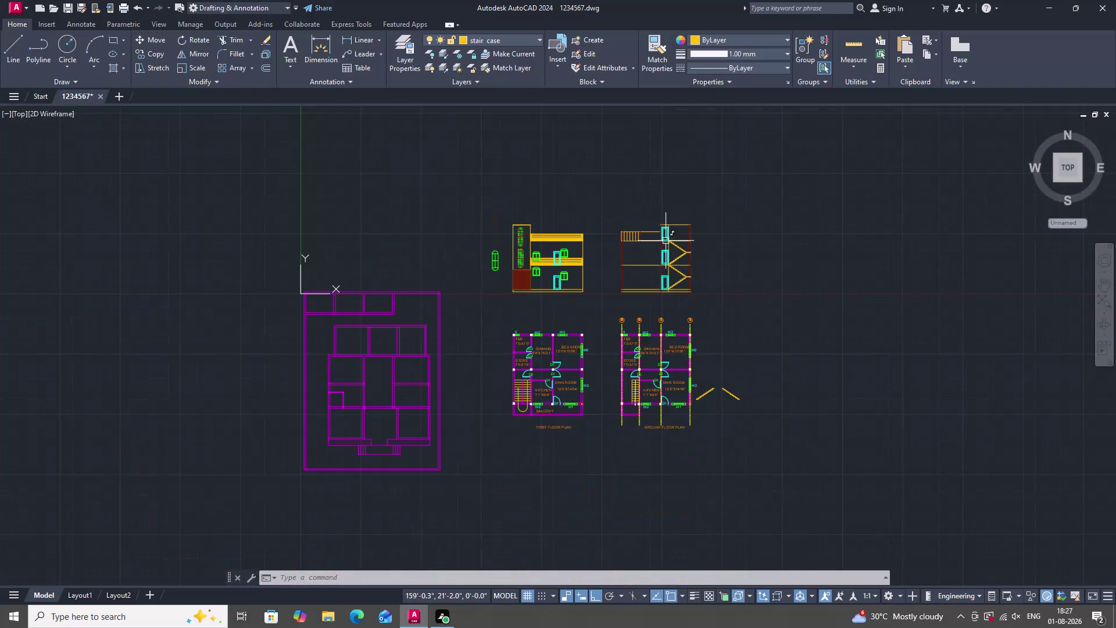
Draw a 9-inch by 9-inch square column outline to the right of the stair section.
scroll(up, 3)
scroll(down, 3)
scroll(up, 3)
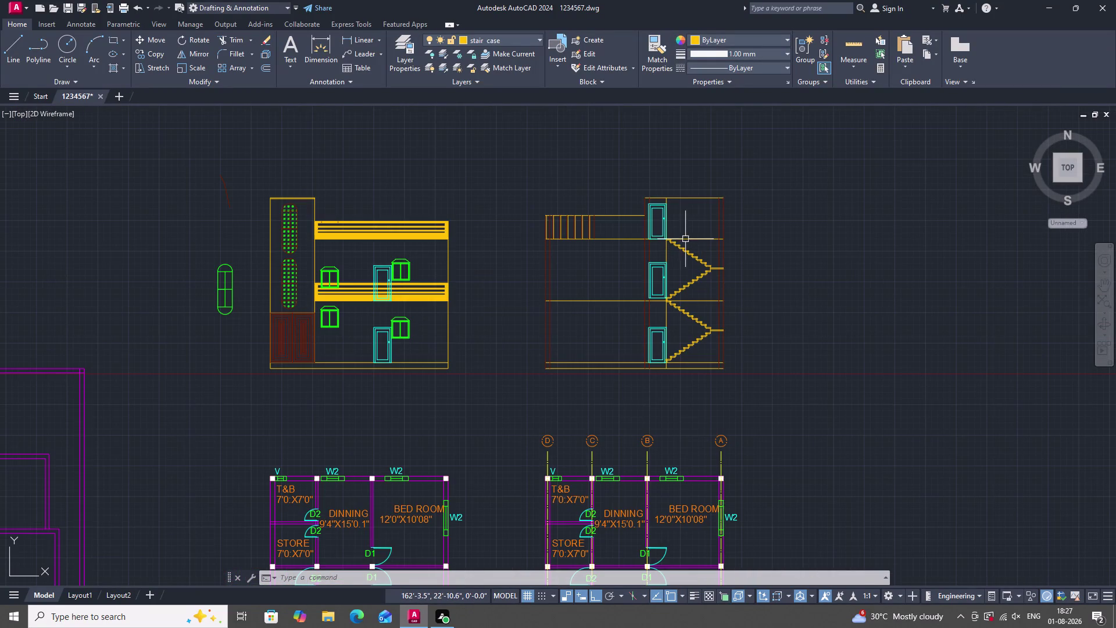
scroll(down, 3)
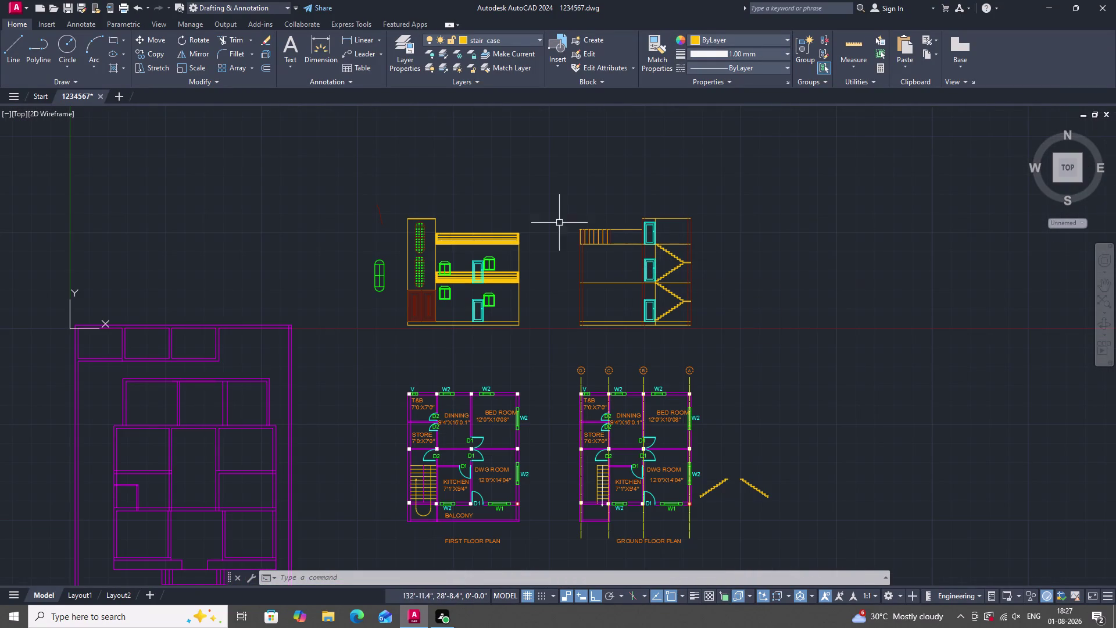
scroll(up, 3)
scroll(down, 3)
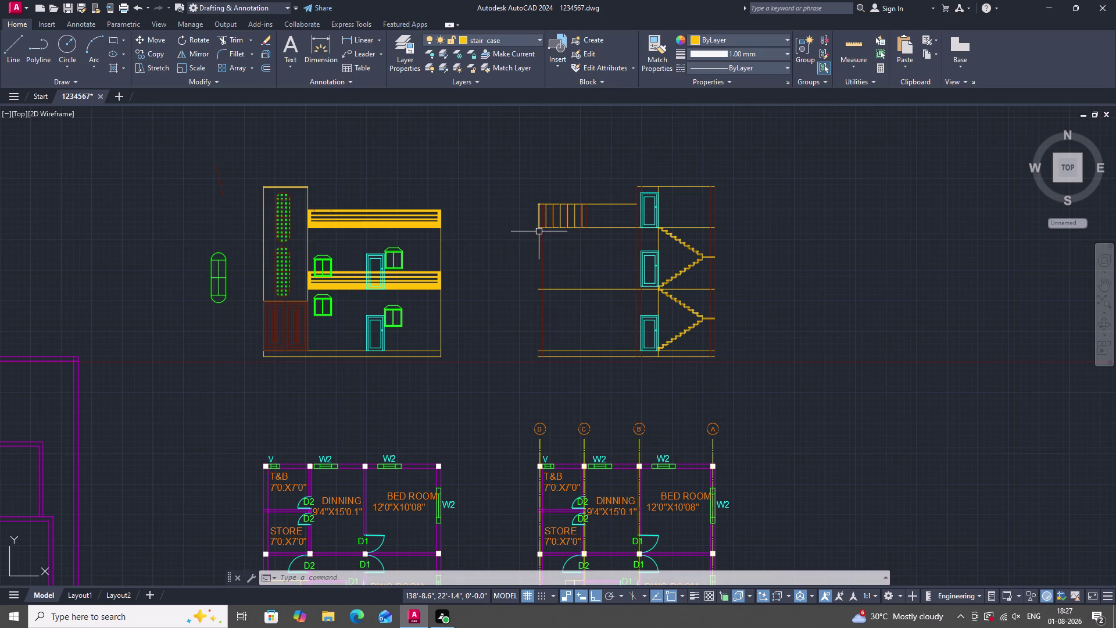
text(REC)
key(space)
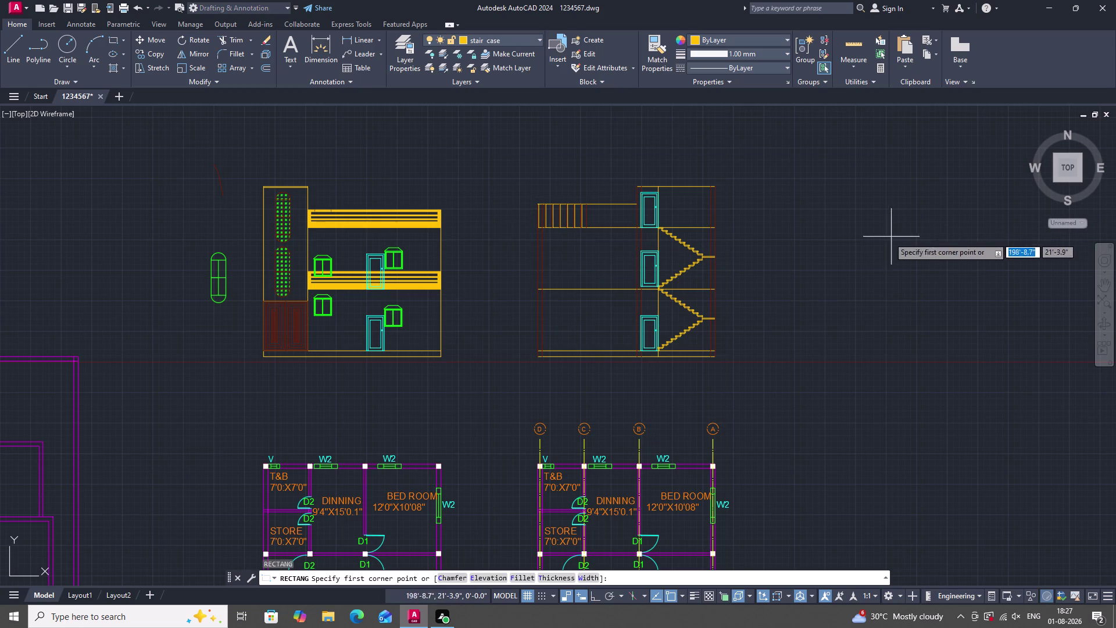
drag(862, 238, 878, 249)
text(D)
key(space)
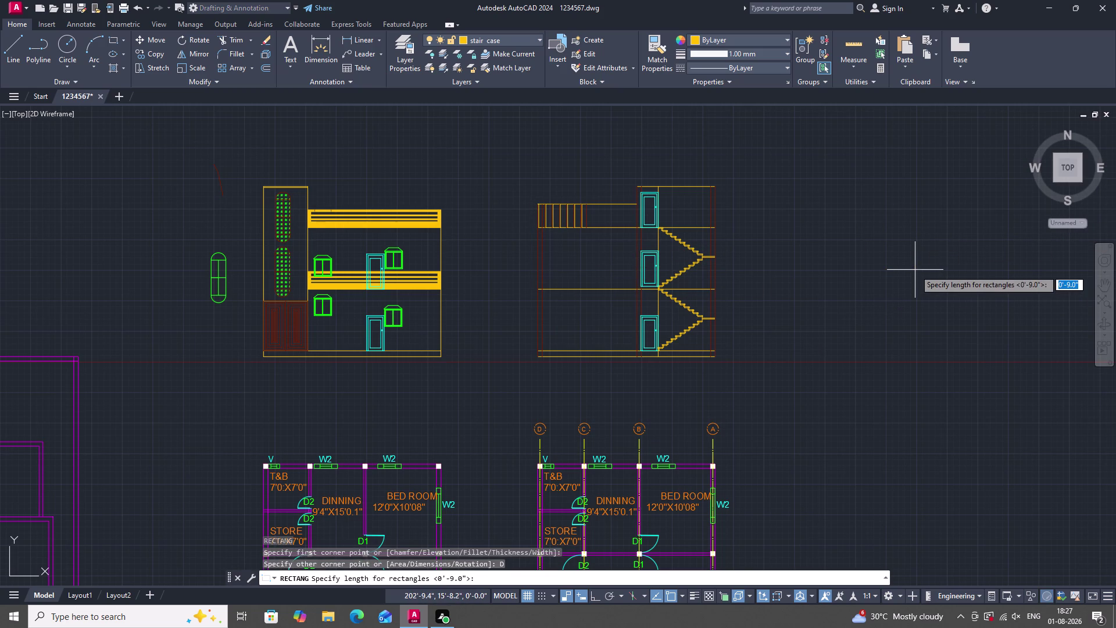
text(9")
key(Return)
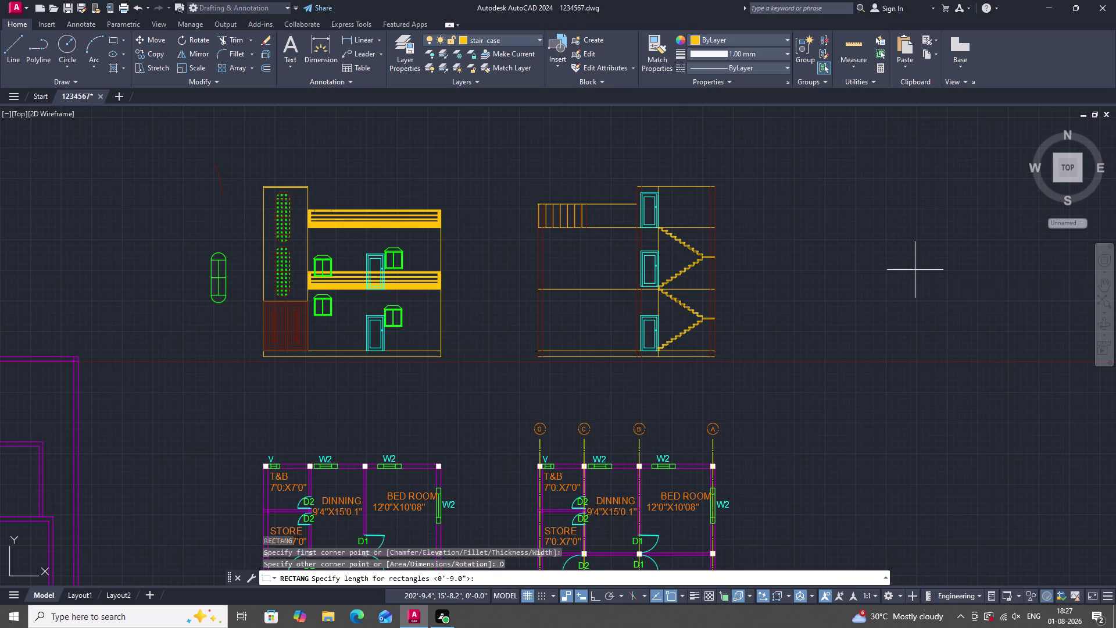
text(9")
key(Return)
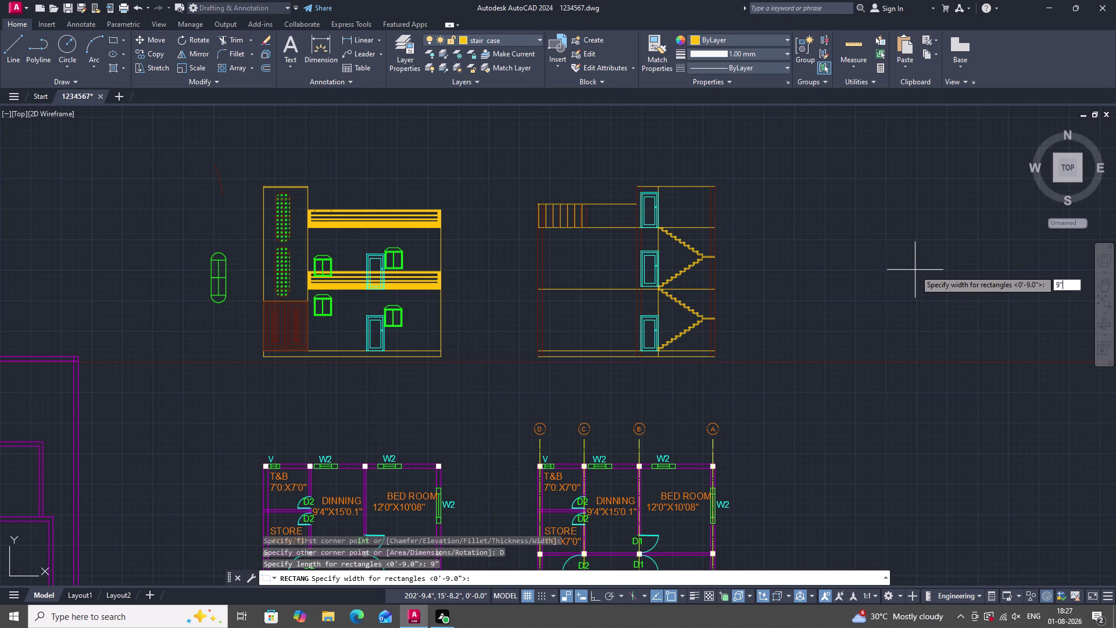
click(915, 283)
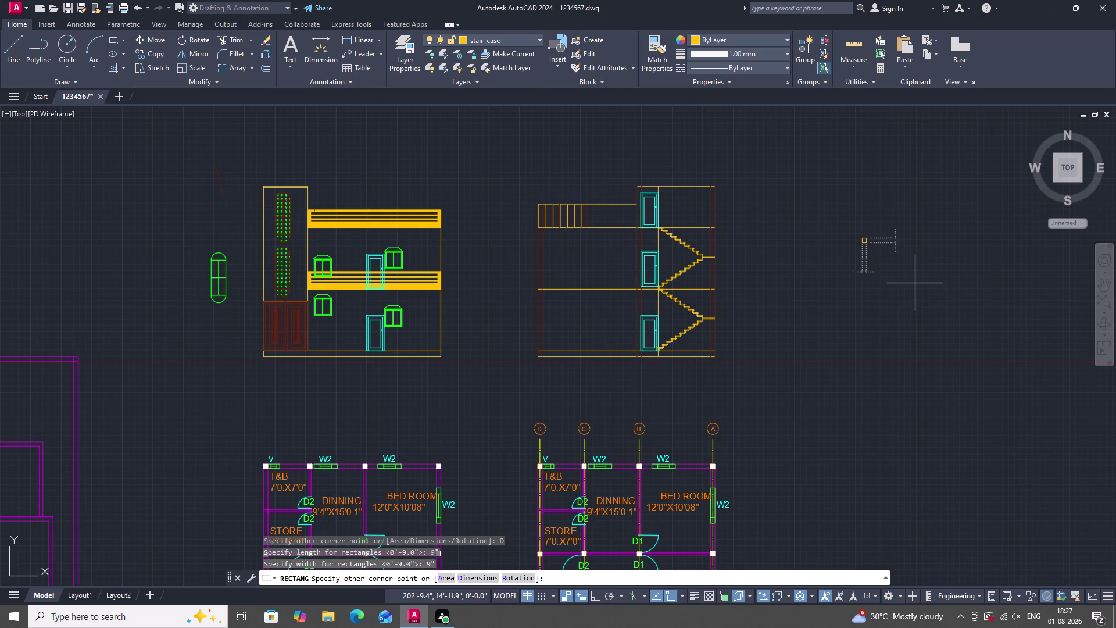
key(Escape)
Window-select the new 9-inch column square.
scroll(up, 3)
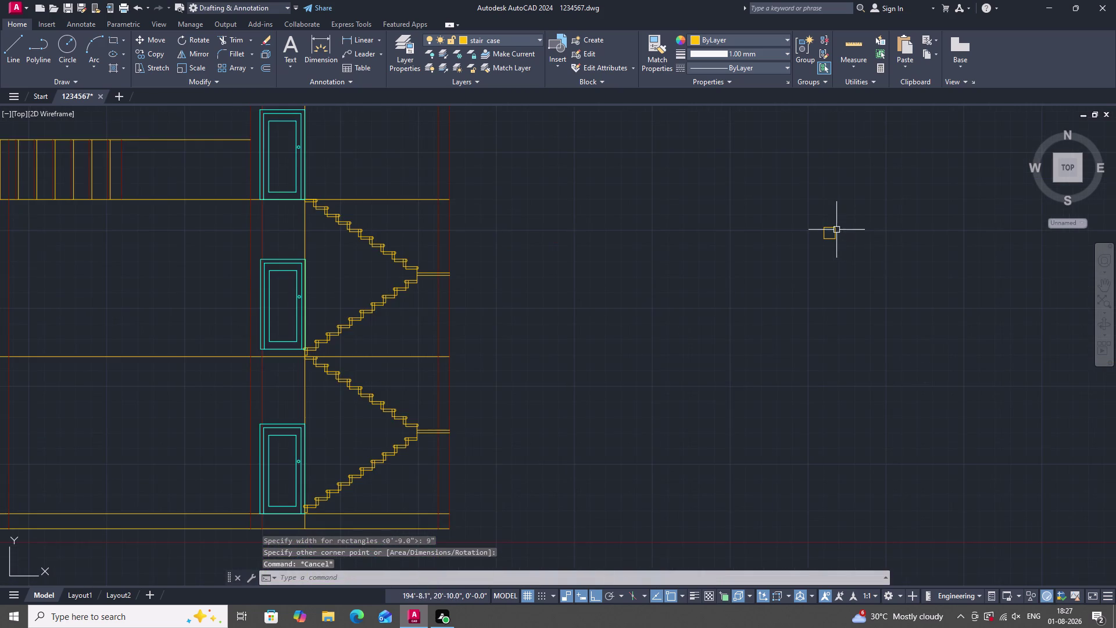
scroll(down, 3)
drag(854, 269, 840, 259)
Copy the column square, with Ortho off, to the left ends of the upper and next floor lines.
click(791, 202)
scroll(up, 3)
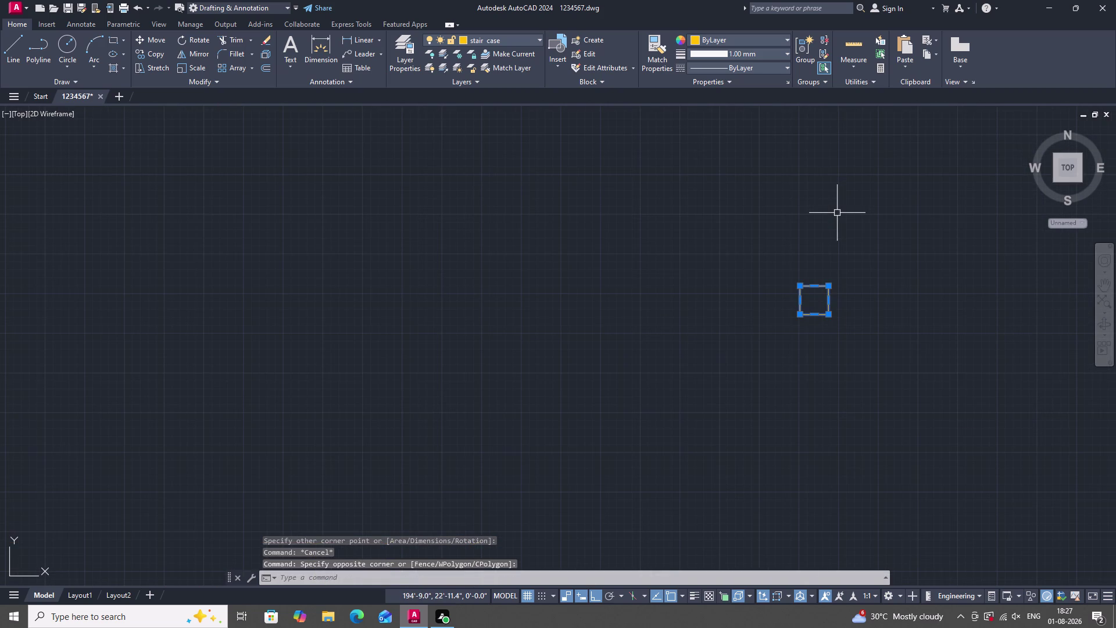
text(CO)
key(space)
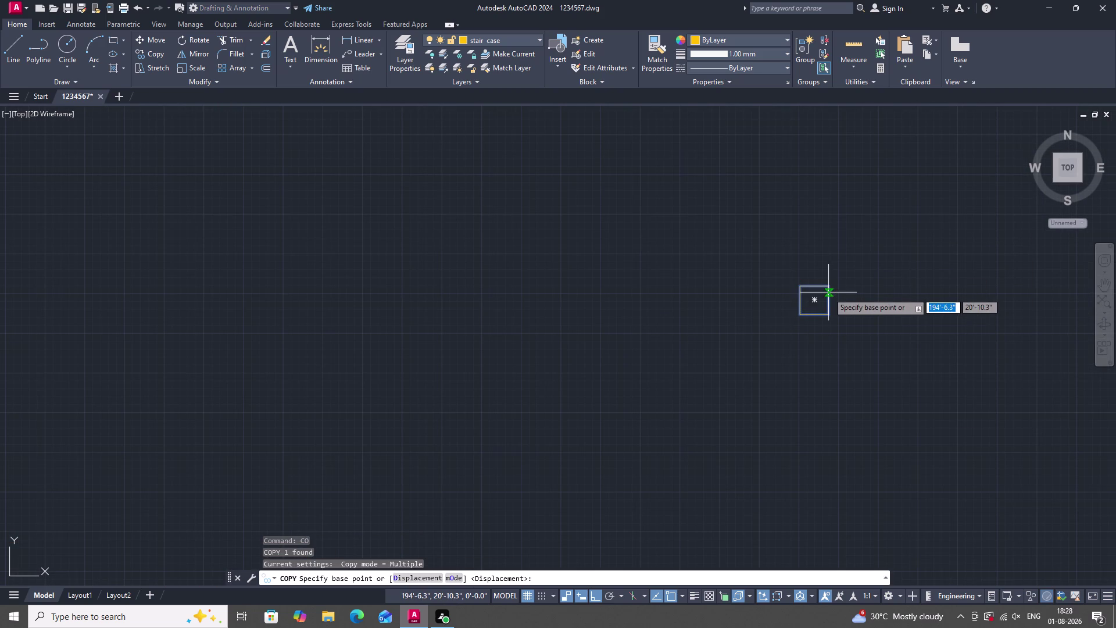
click(814, 301)
scroll(down, 3)
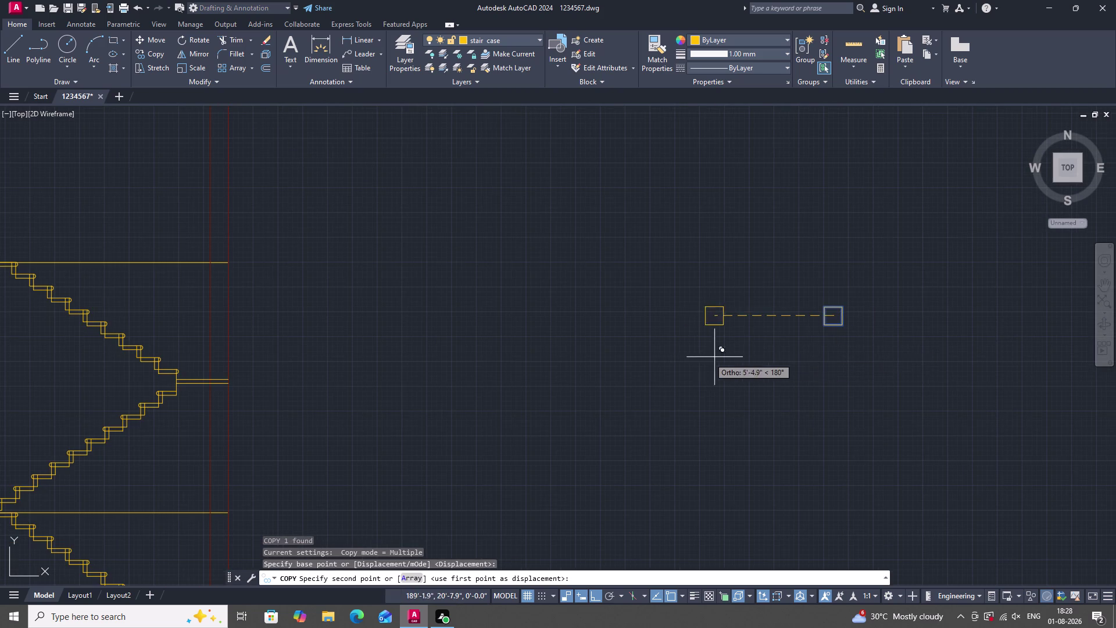
scroll(down, 3)
key(F8)
scroll(down, 3)
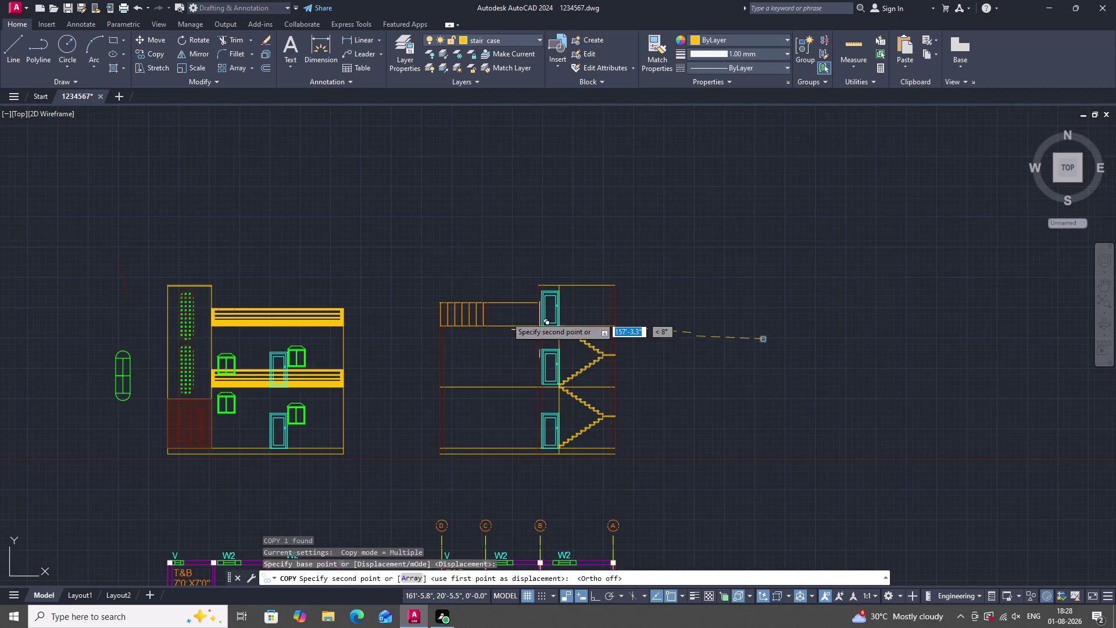
scroll(up, 3)
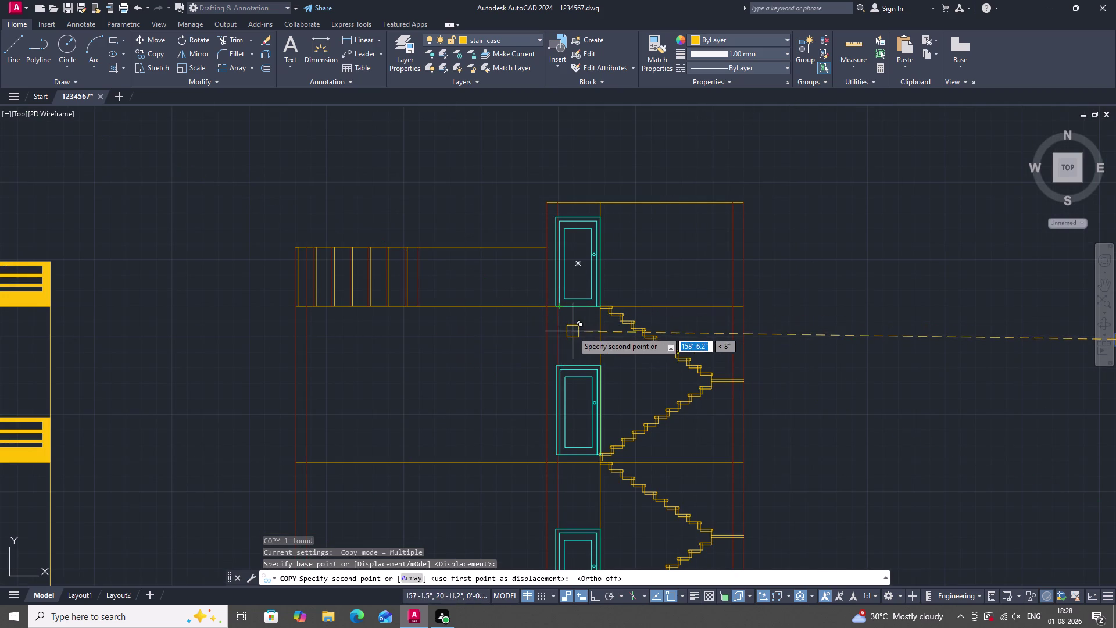
scroll(down, 3)
scroll(up, 3)
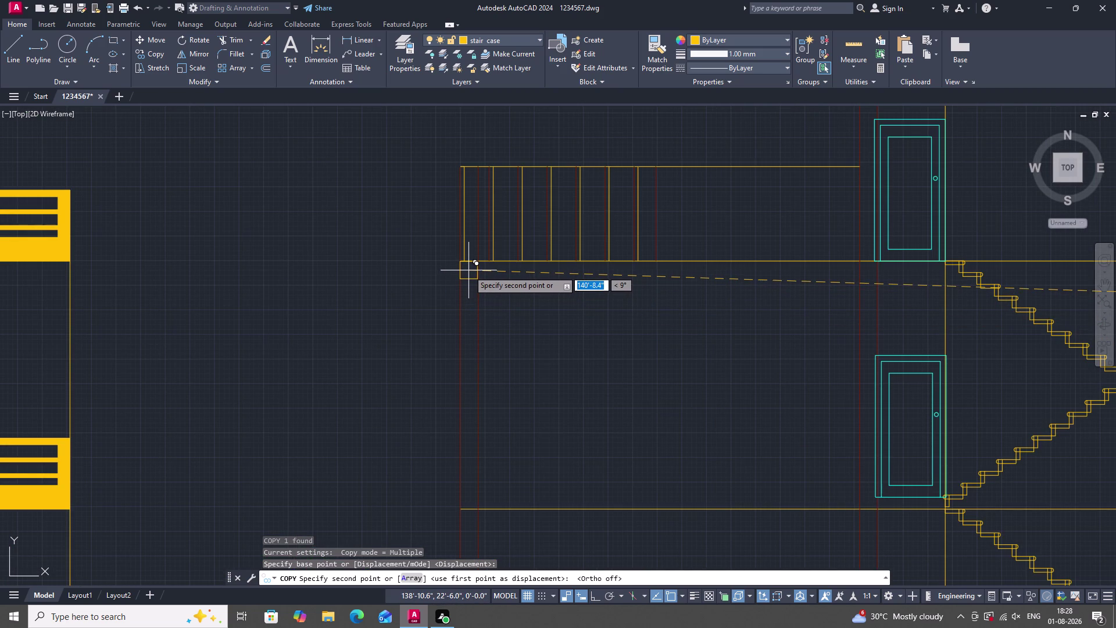
click(469, 271)
scroll(down, 3)
scroll(up, 3)
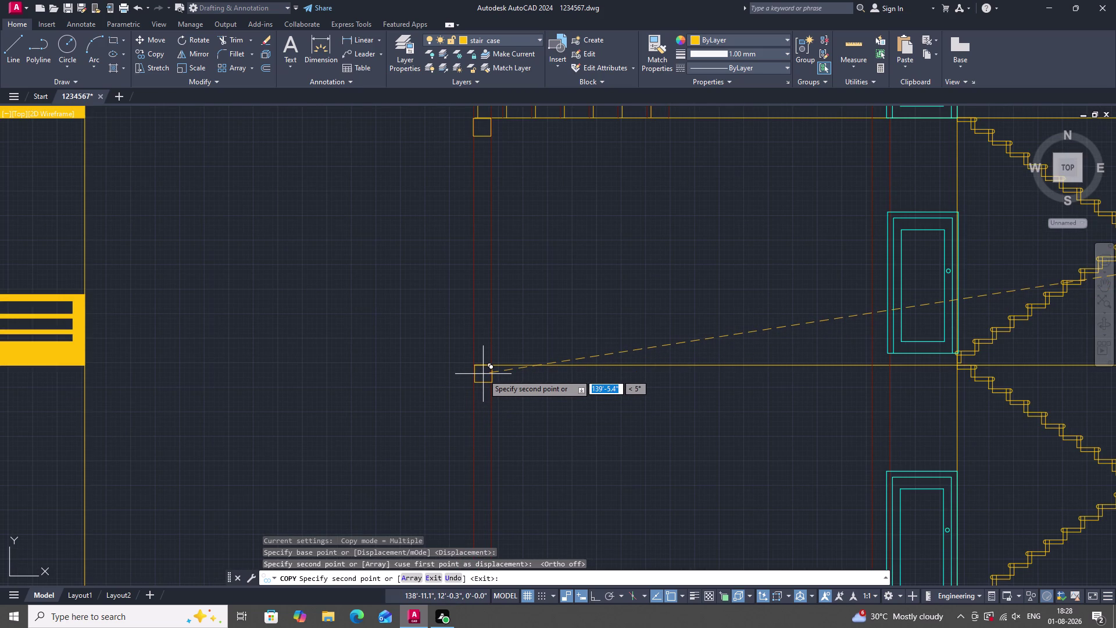
click(483, 374)
scroll(down, 3)
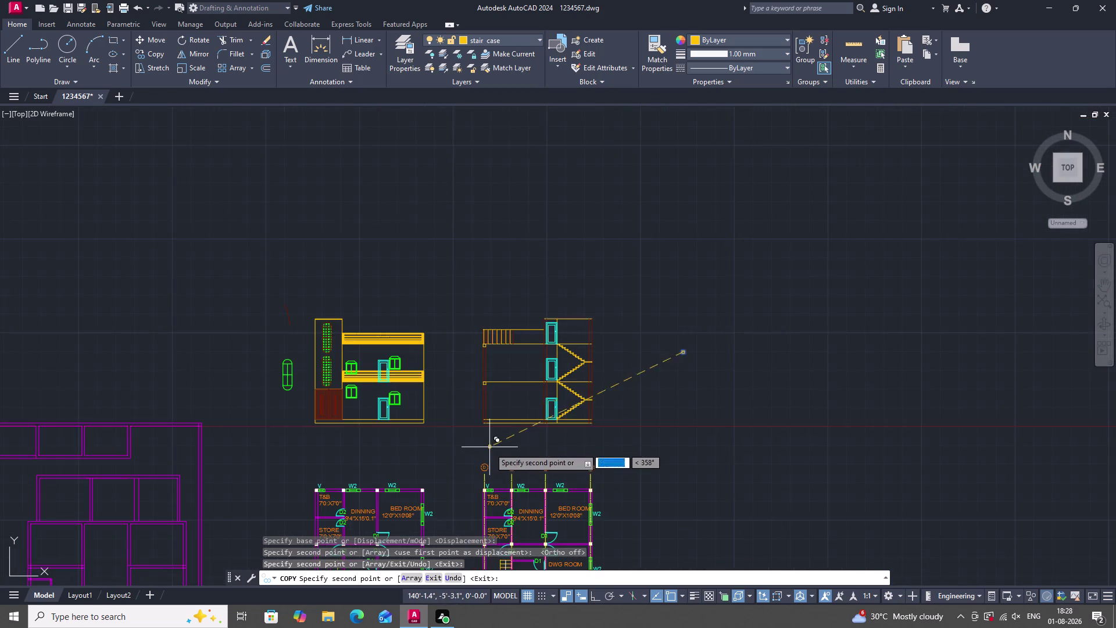
scroll(up, 3)
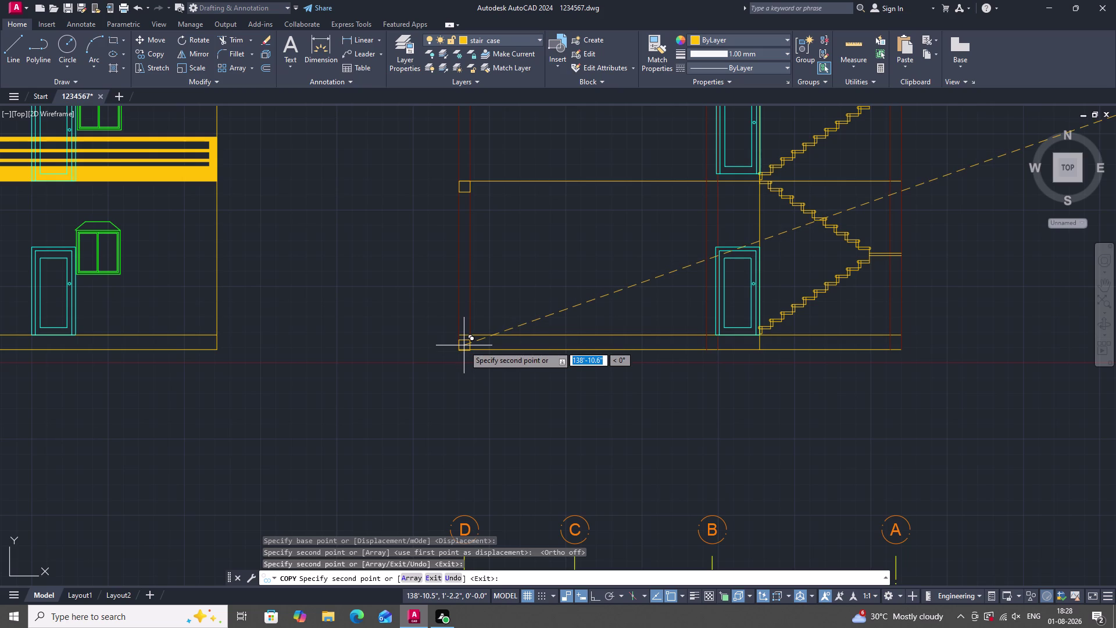
Place column square copies at both ends of the ground line.
click(464, 342)
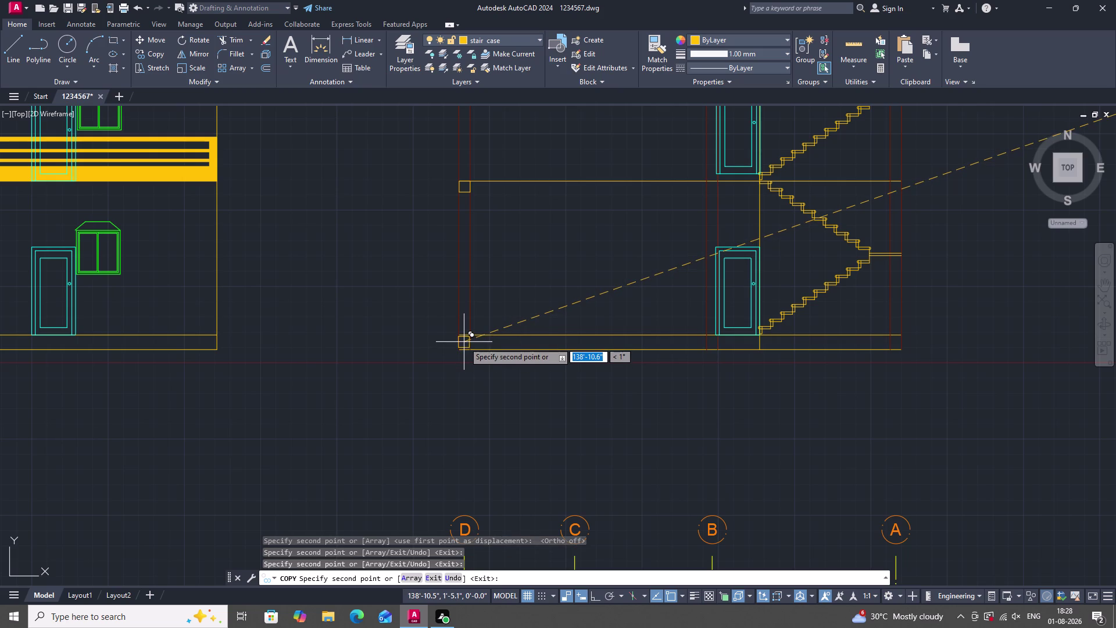
scroll(down, 3)
scroll(up, 3)
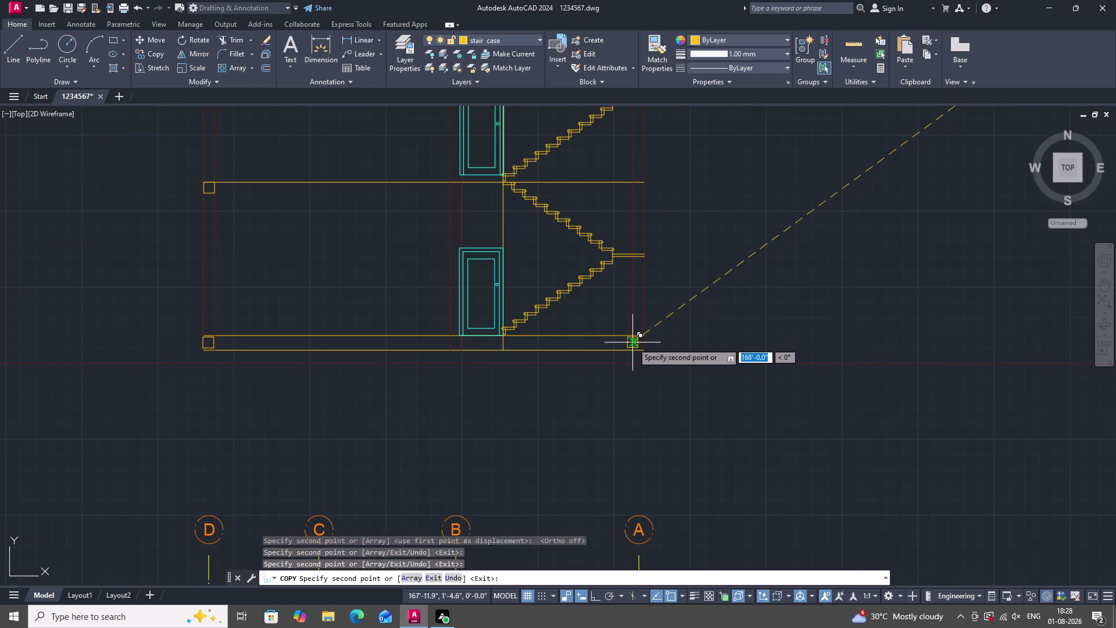
click(639, 344)
key(Escape)
scroll(down, 3)
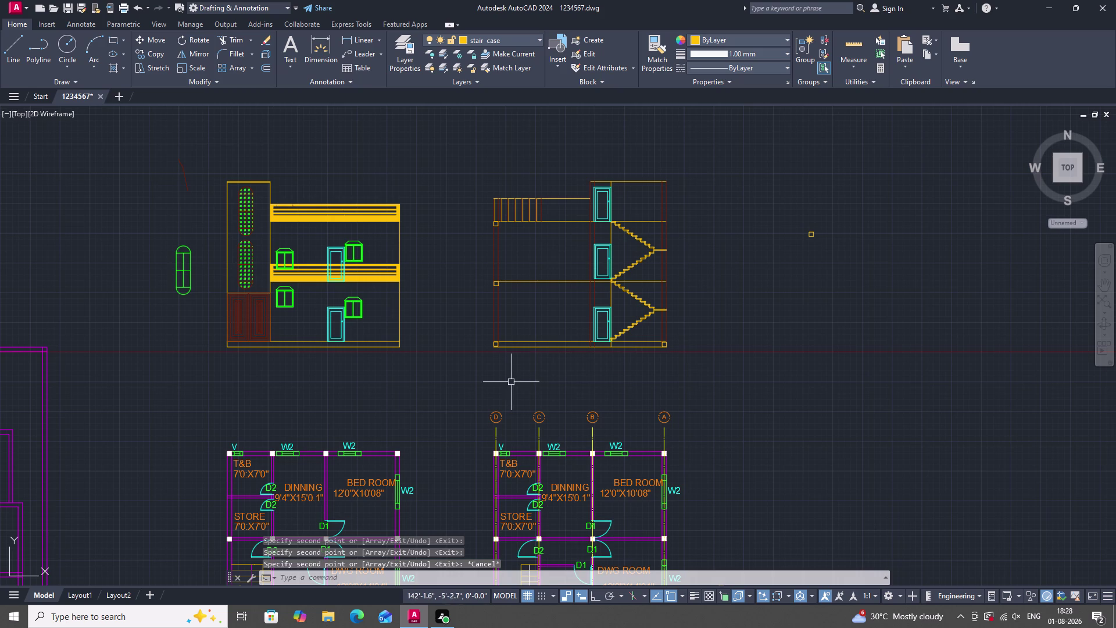
scroll(up, 3)
scroll(down, 3)
scroll(up, 3)
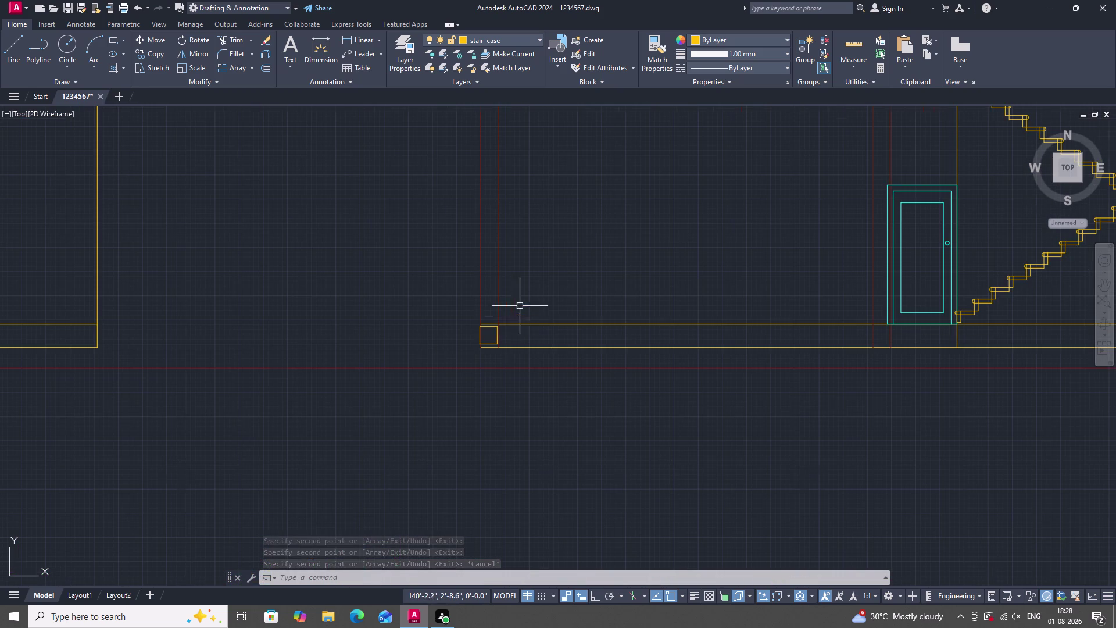
Draw a short vertical line down from the lower-left column square's corner.
text(L)
key(space)
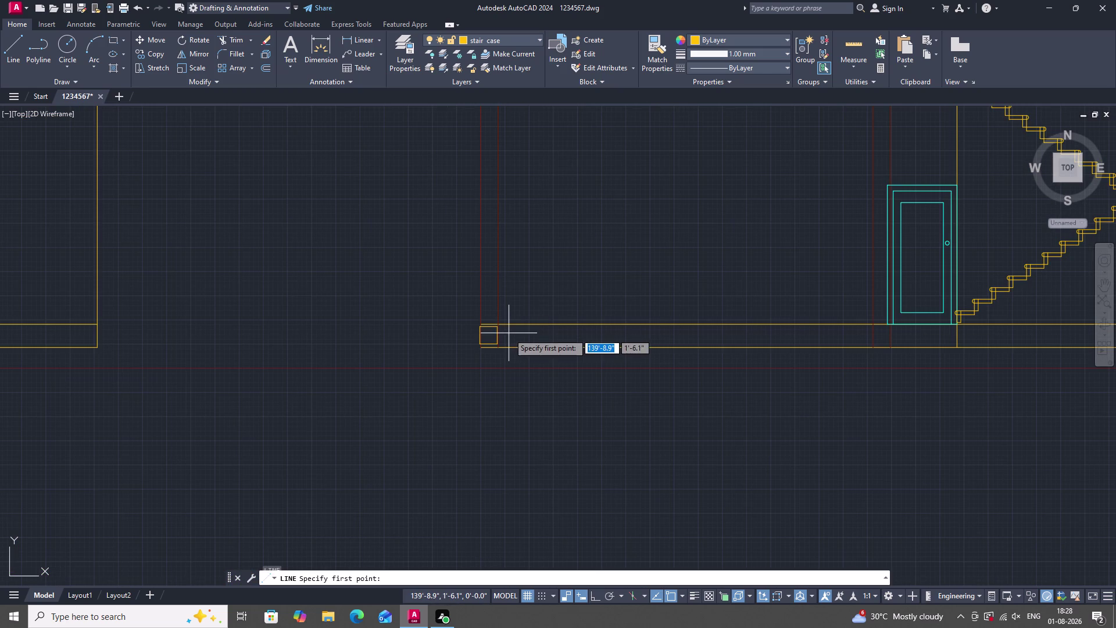
drag(499, 322, 495, 359)
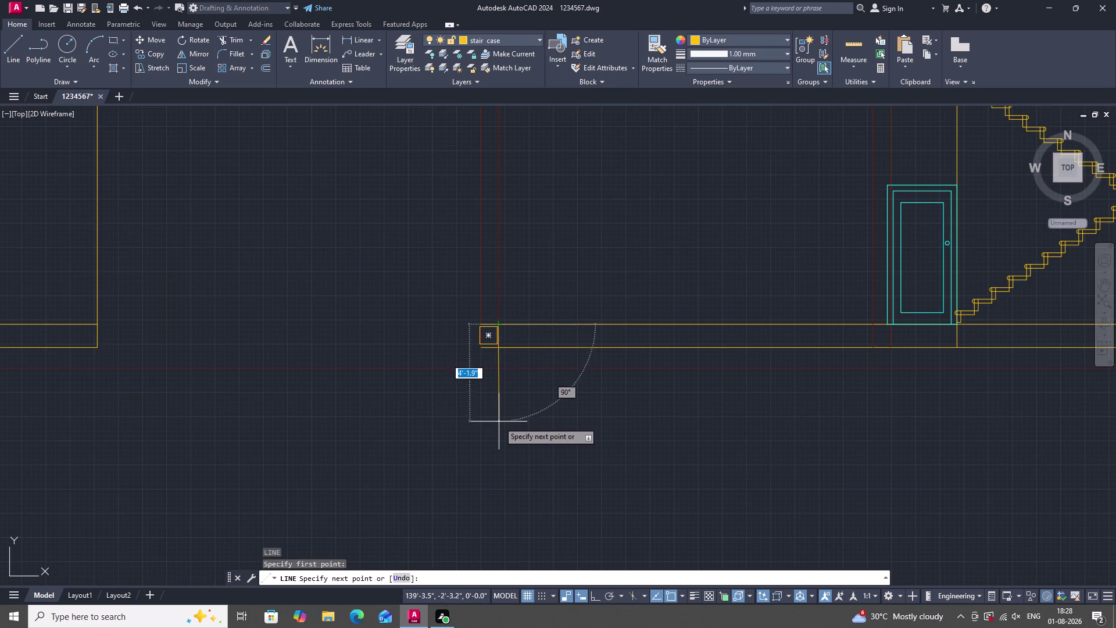
click(499, 424)
key(space)
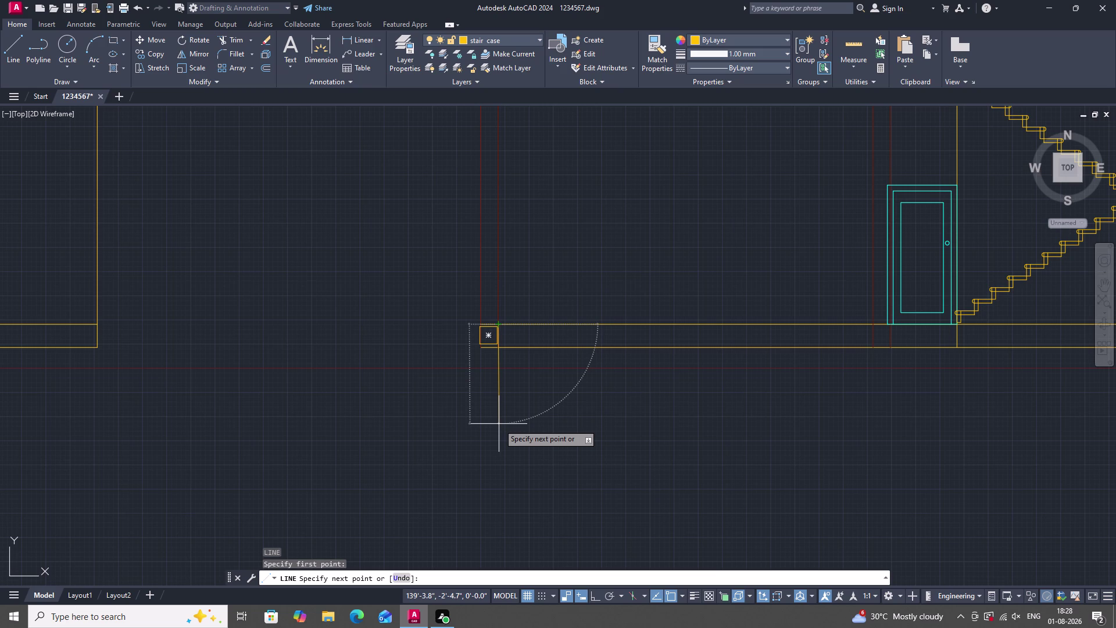
scroll(down, 3)
scroll(down, 3)
scroll(down, 3)
scroll(up, 3)
scroll(down, 3)
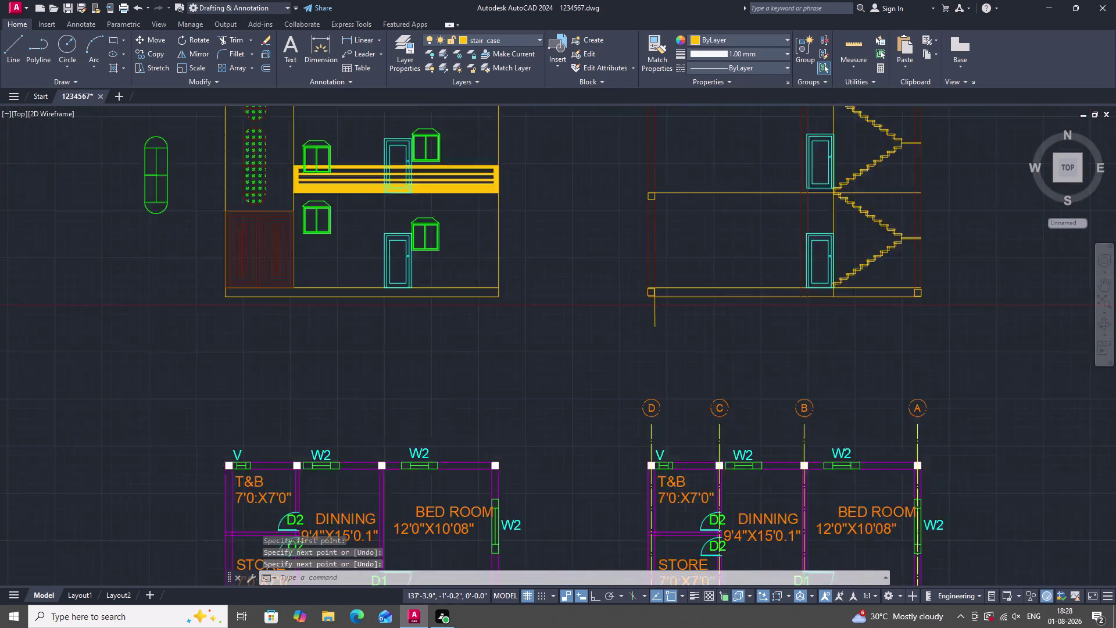
scroll(down, 3)
scroll(up, 3)
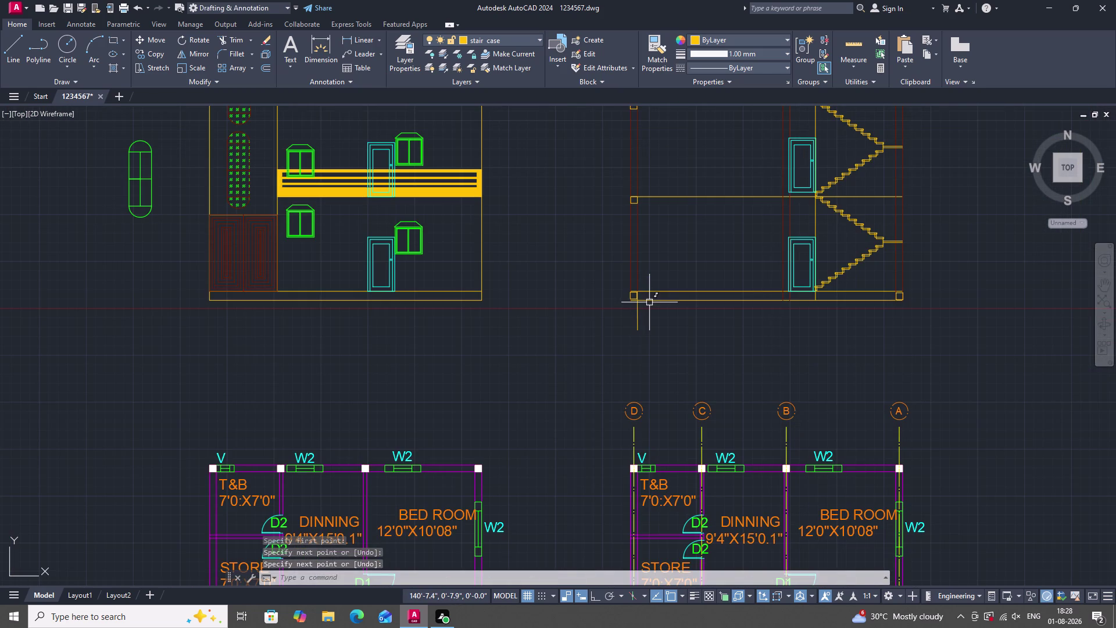
Draw a second short vertical line down from a column square.
text(L)
key(space)
scroll(up, 3)
scroll(up, 3)
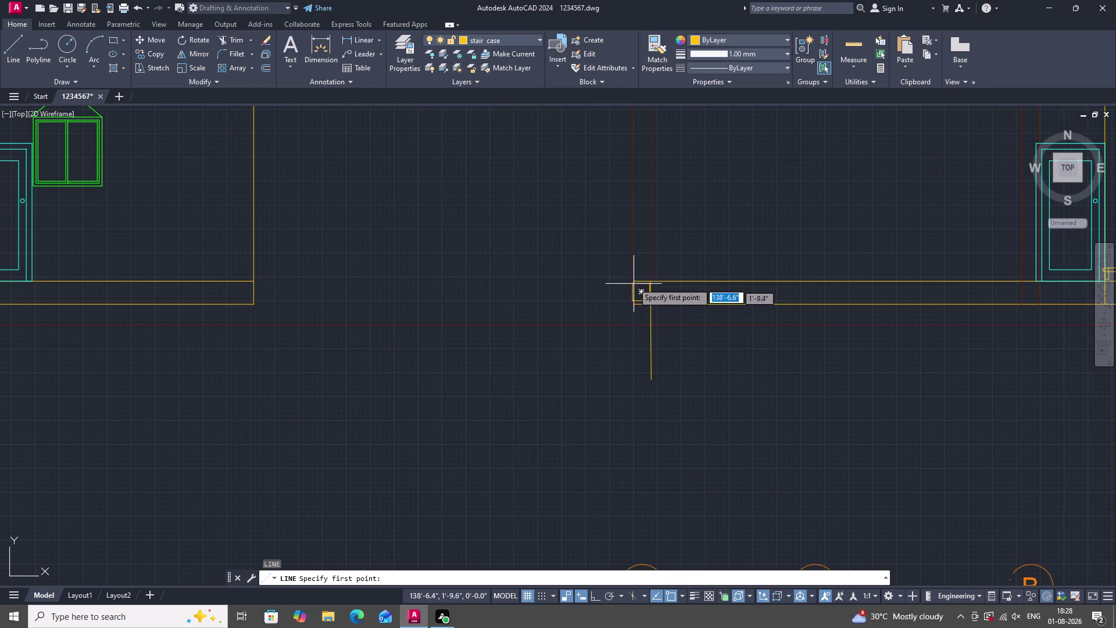
click(633, 282)
drag(633, 281, 631, 303)
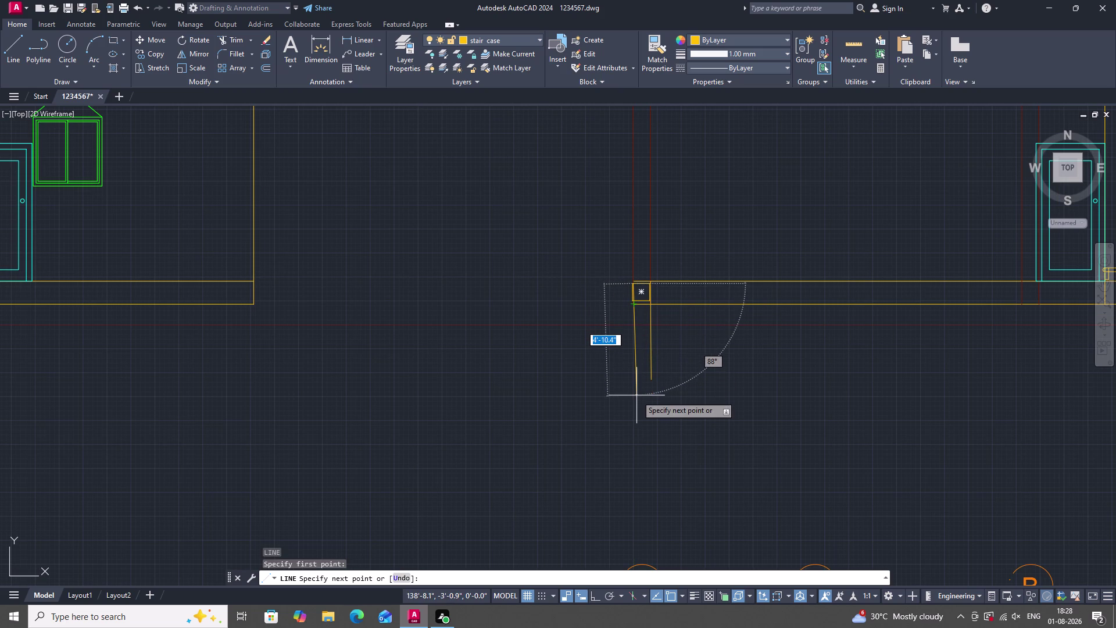
click(632, 396)
key(Escape)
scroll(down, 3)
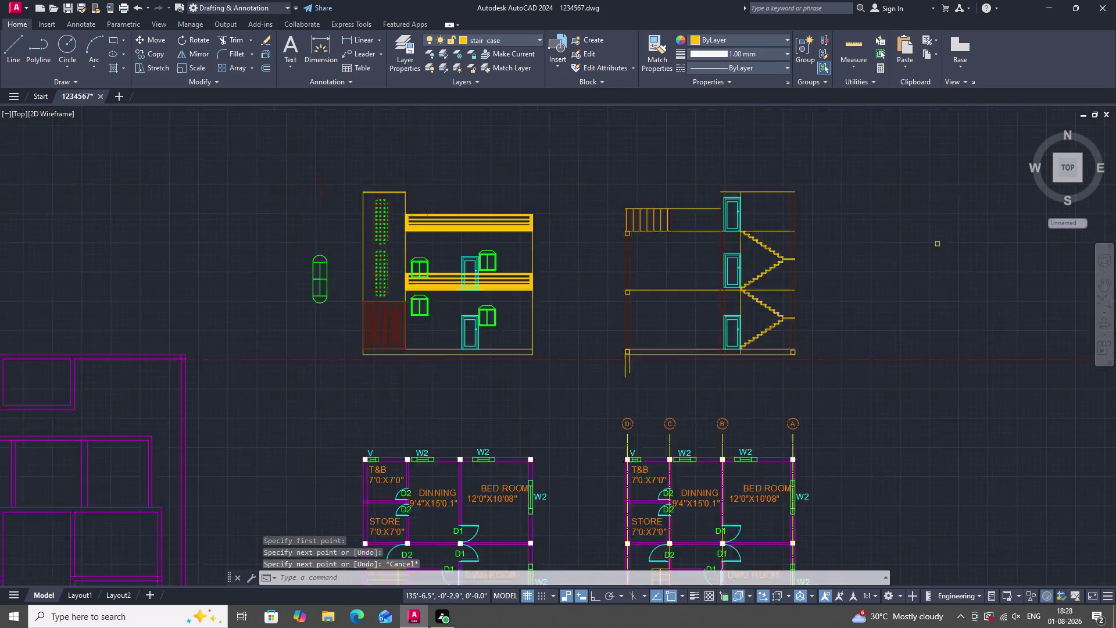
scroll(up, 3)
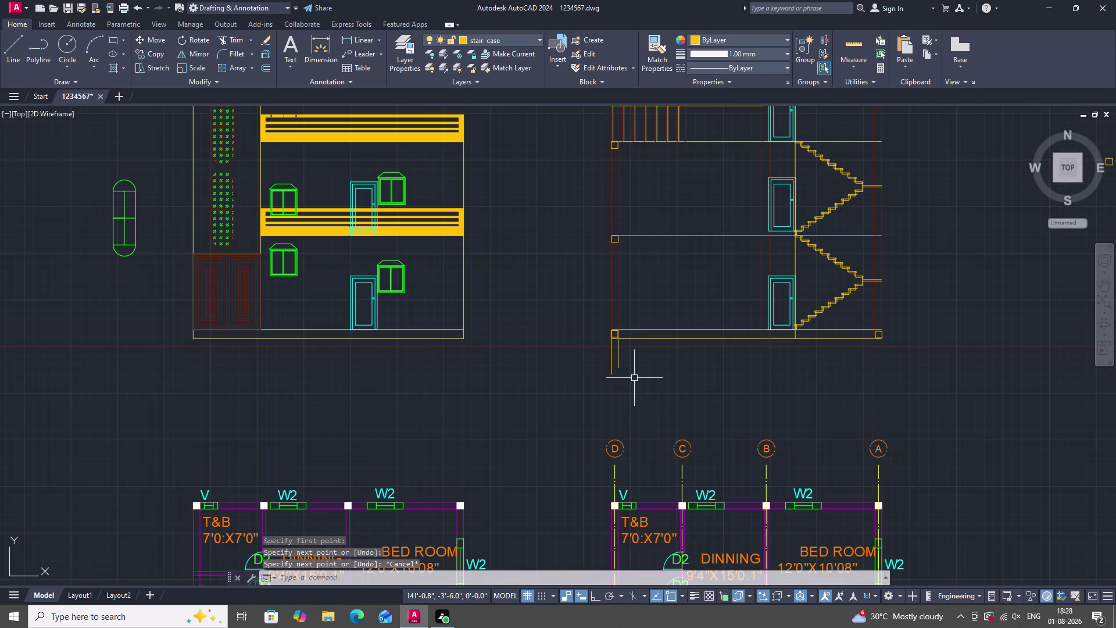
Add a break-line symbol across the bottom of the left column, centred at the midpoint.
text(BRE)
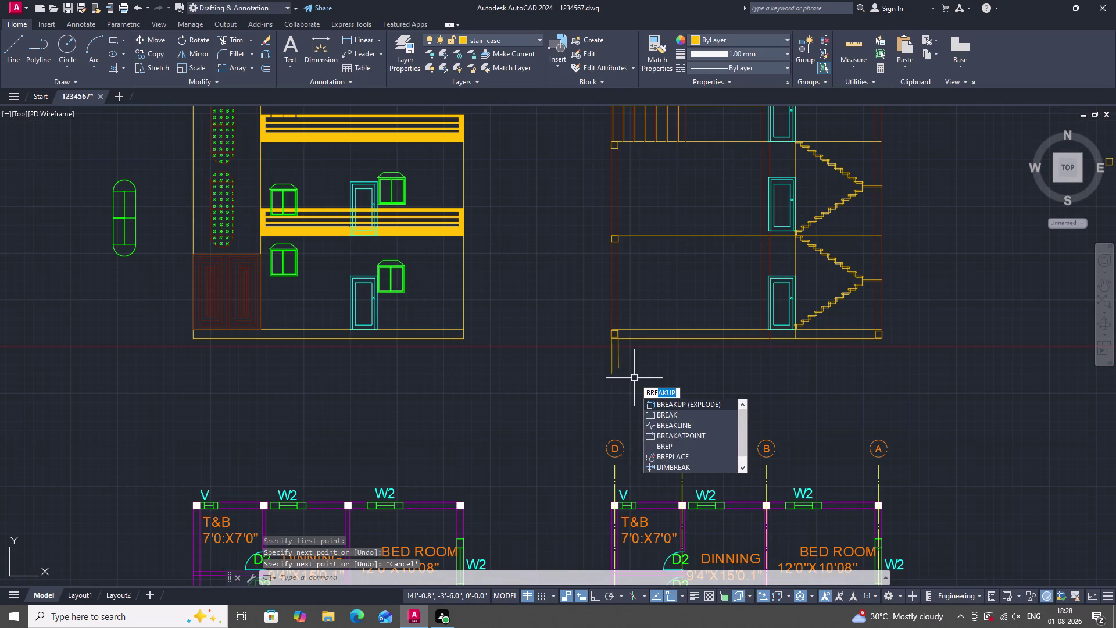
click(674, 417)
key(Escape)
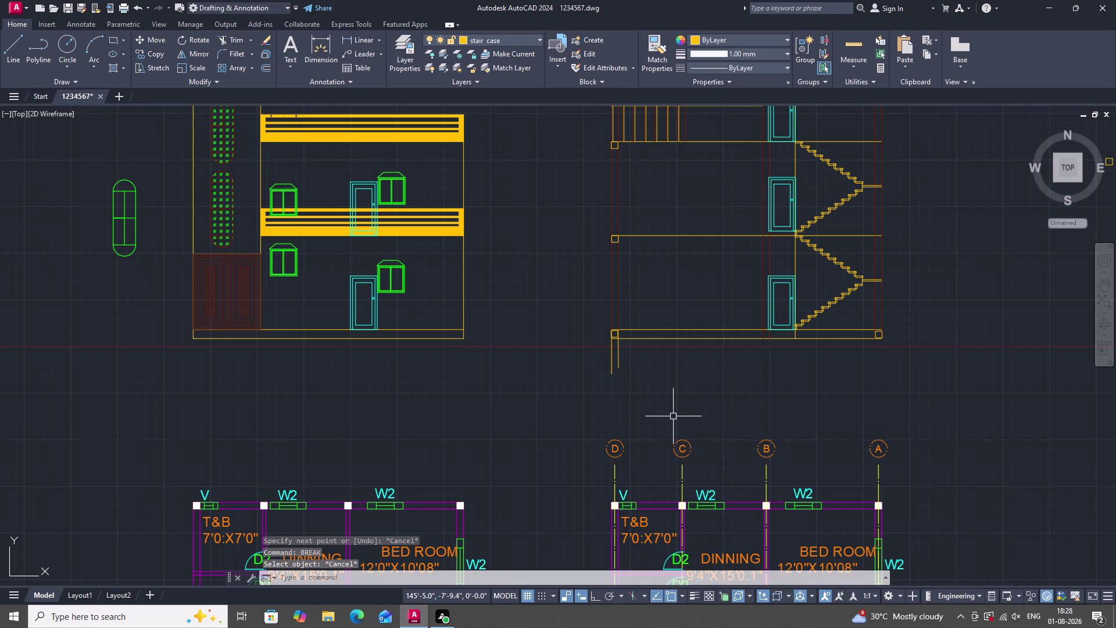
text(BR)
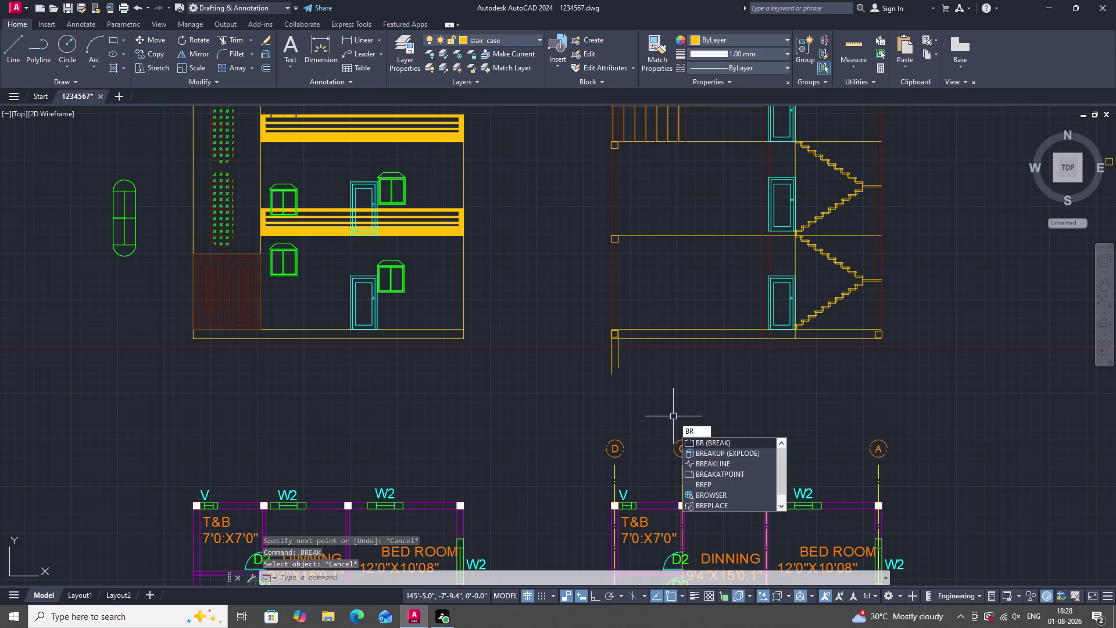
click(713, 465)
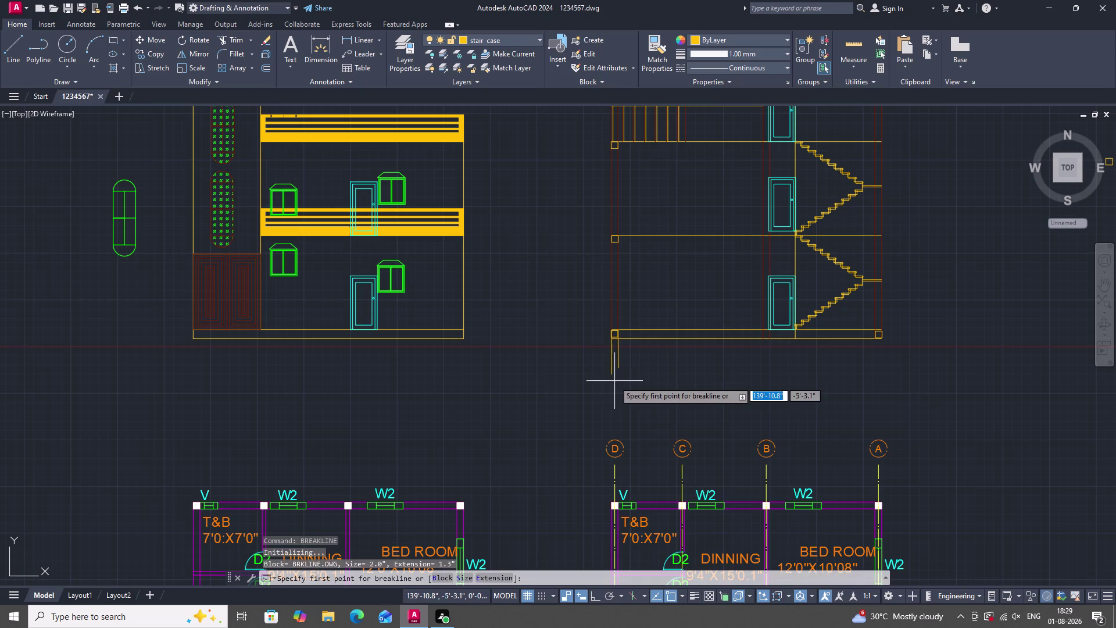
scroll(up, 3)
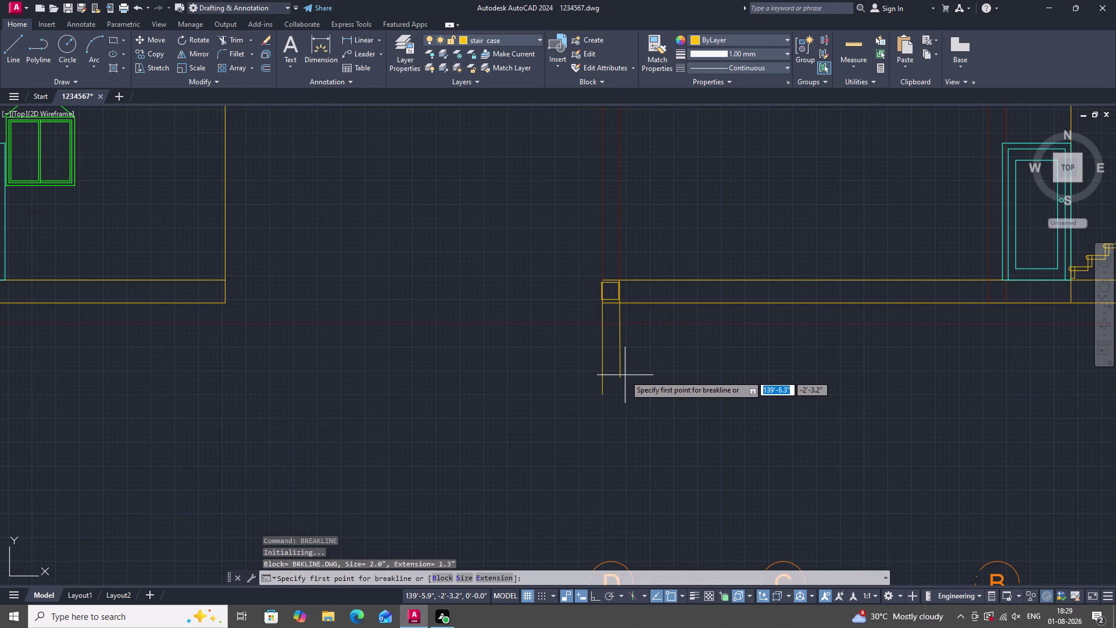
click(620, 379)
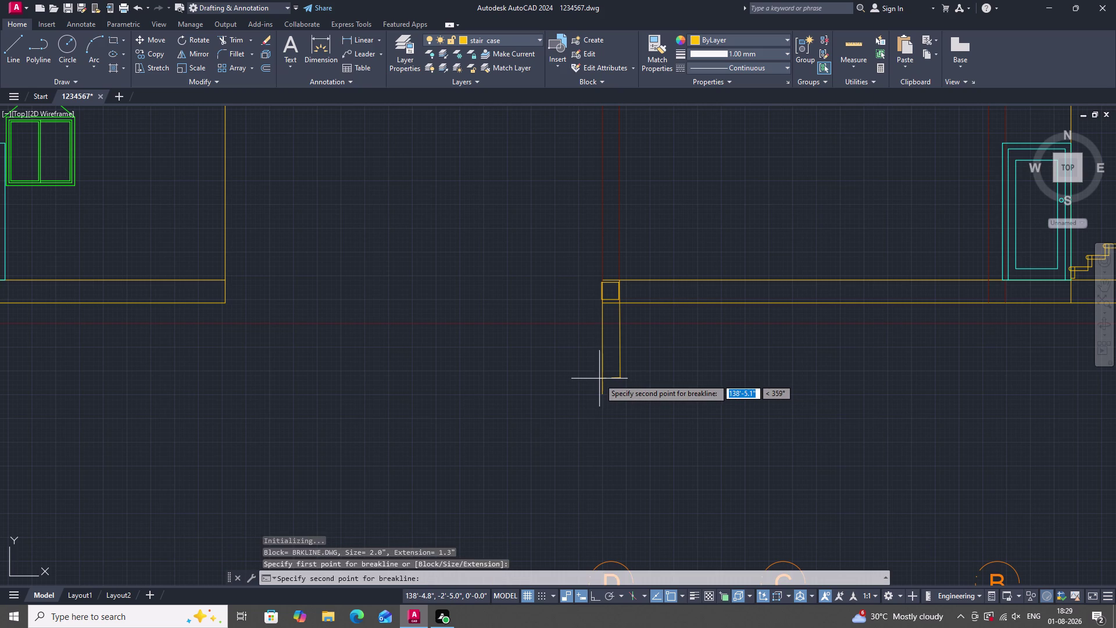
click(602, 379)
click(613, 378)
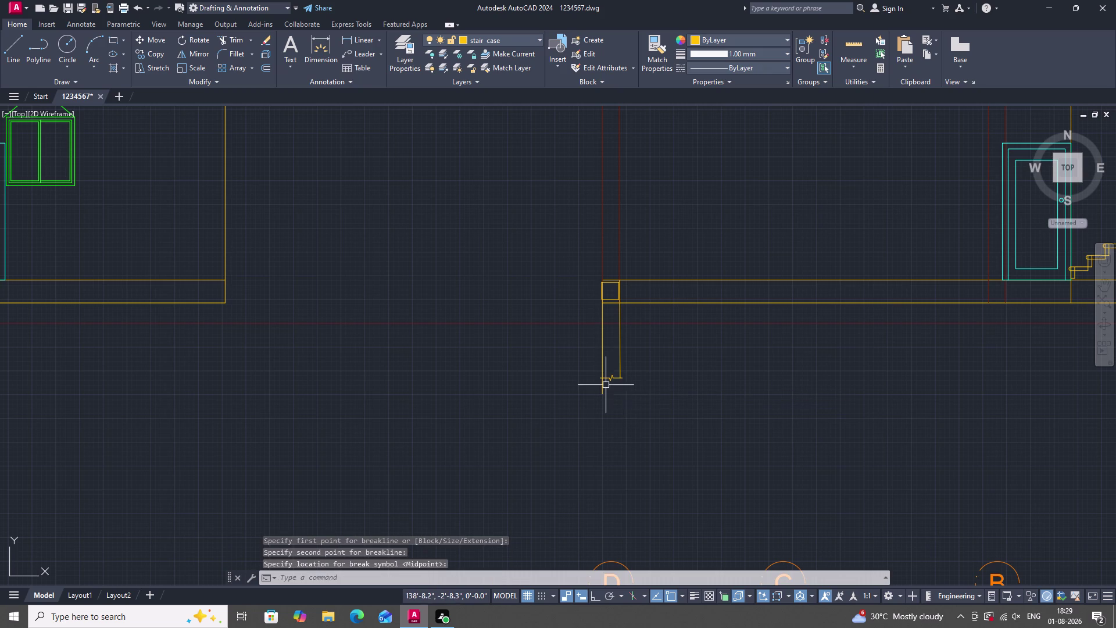
scroll(down, 3)
scroll(up, 3)
key(Escape)
Trim a line segment near the column bottom.
text(T)
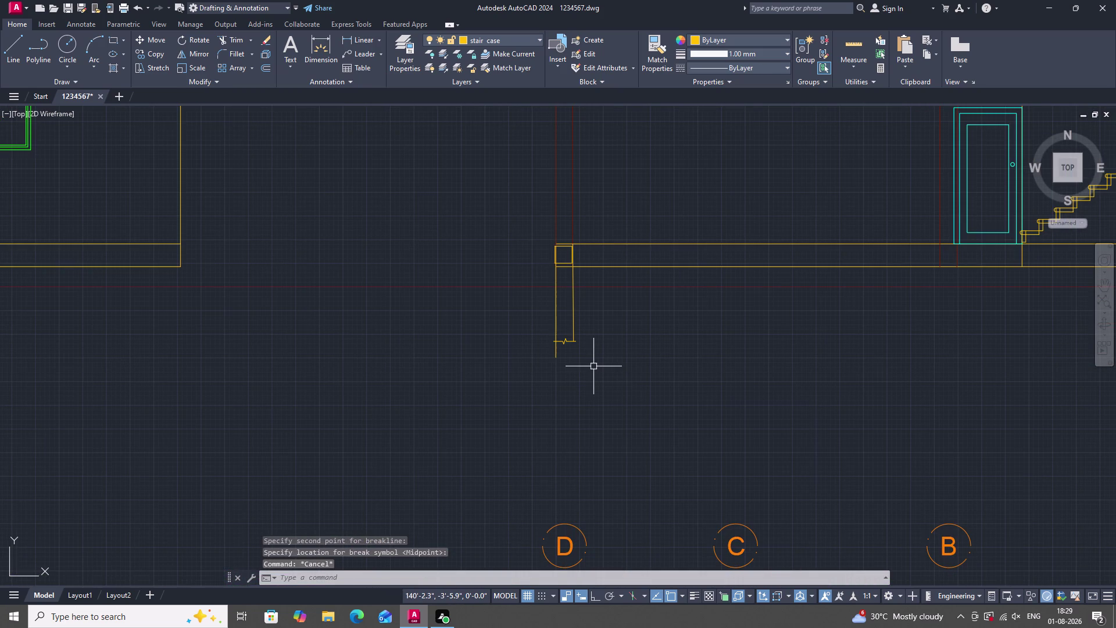
text(R)
key(space)
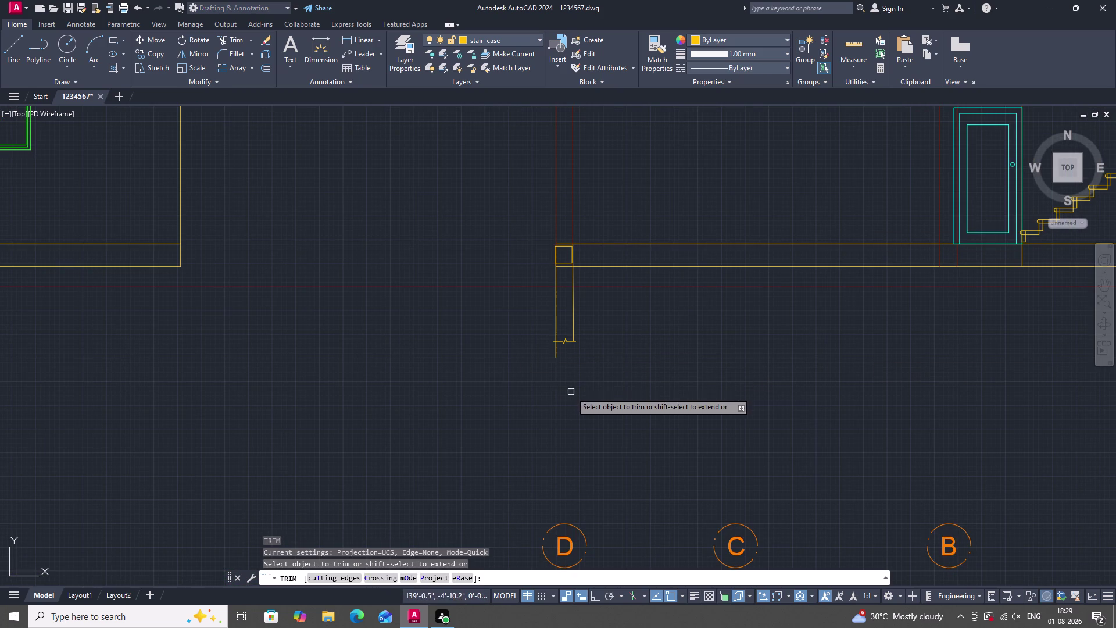
click(555, 356)
scroll(down, 3)
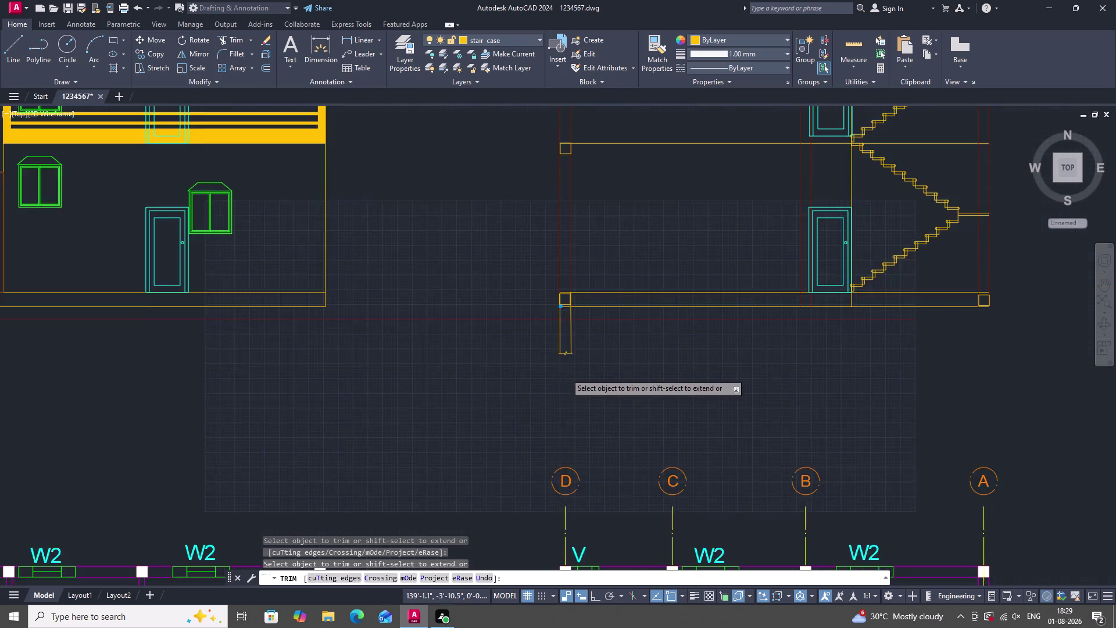
scroll(down, 3)
scroll(up, 3)
key(Escape)
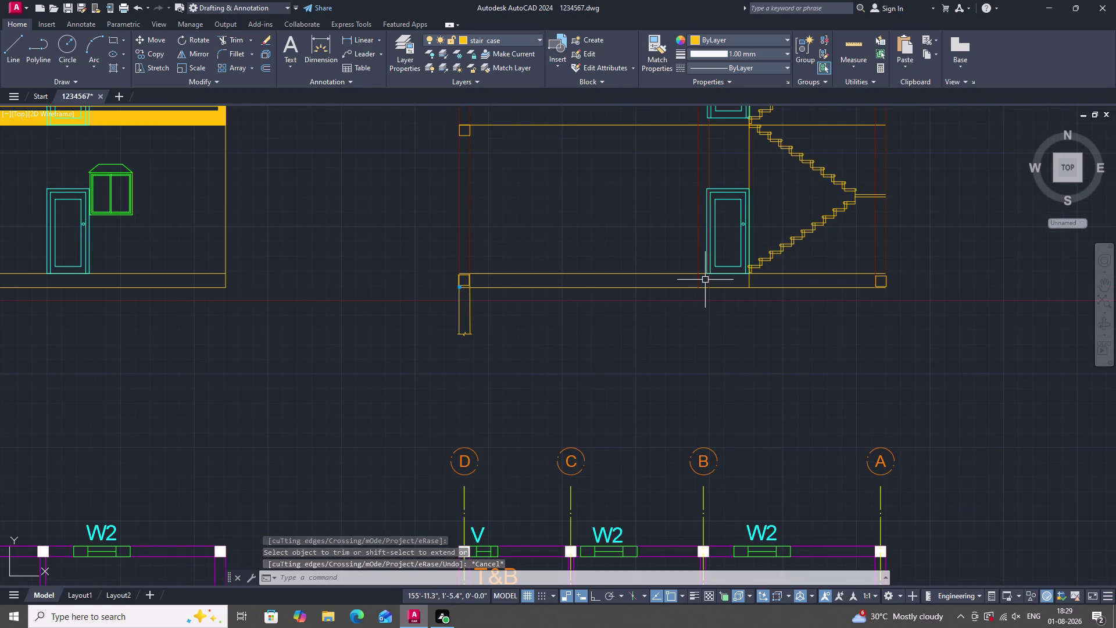
Copy the column square onto the plinth beam endpoint below the grid B doorway.
scroll(down, 3)
drag(875, 154, 888, 171)
click(913, 217)
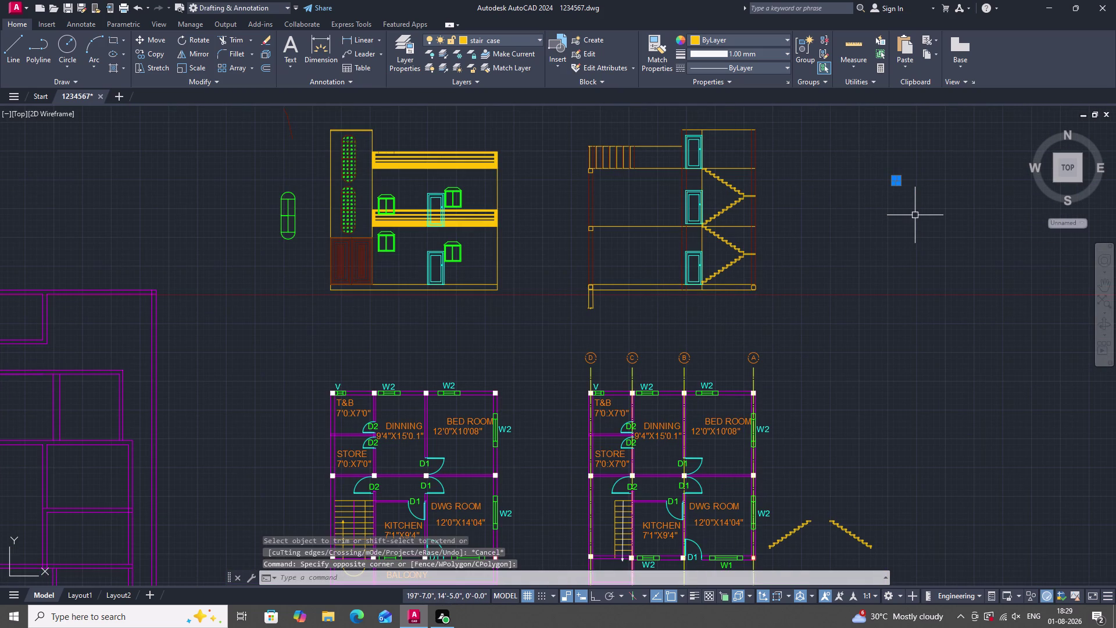
text(CO)
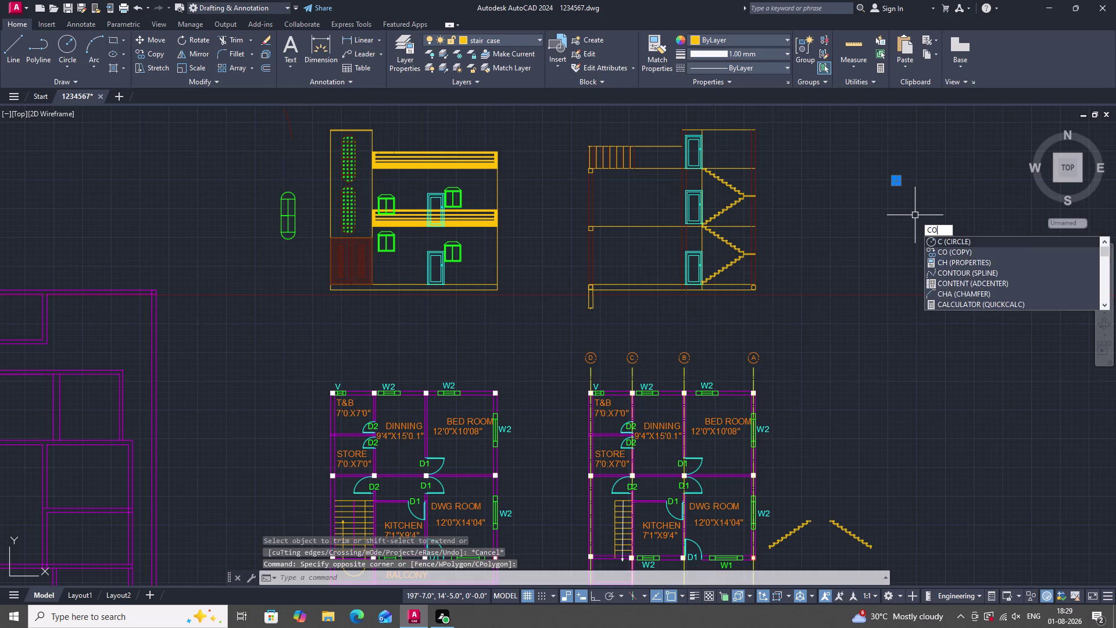
key(space)
scroll(up, 3)
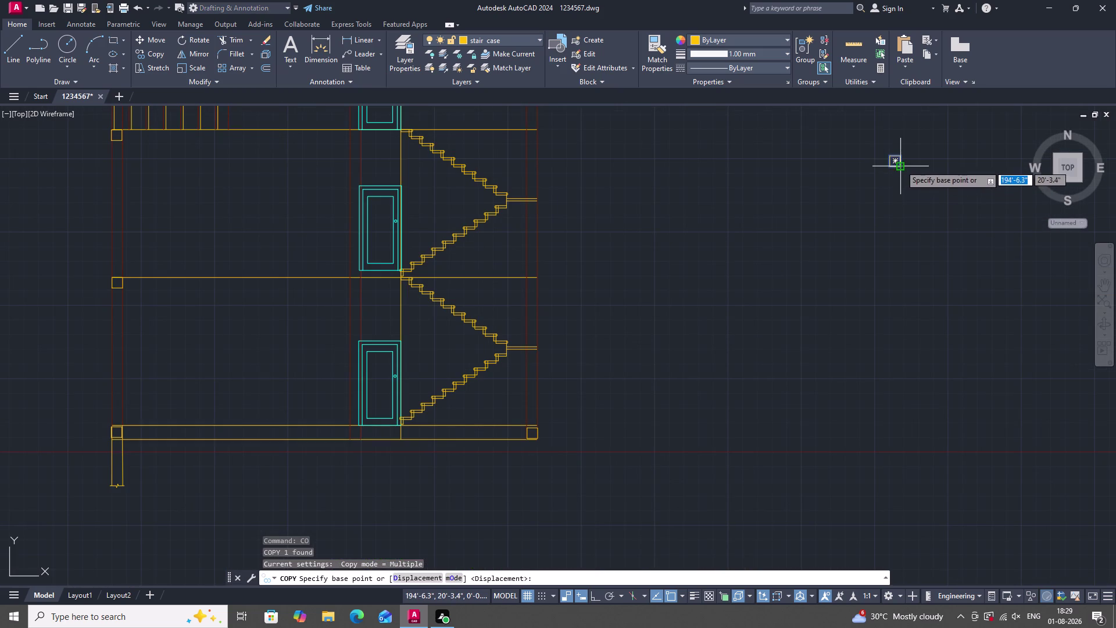
drag(900, 165, 893, 196)
scroll(down, 3)
scroll(up, 3)
scroll(down, 3)
scroll(up, 3)
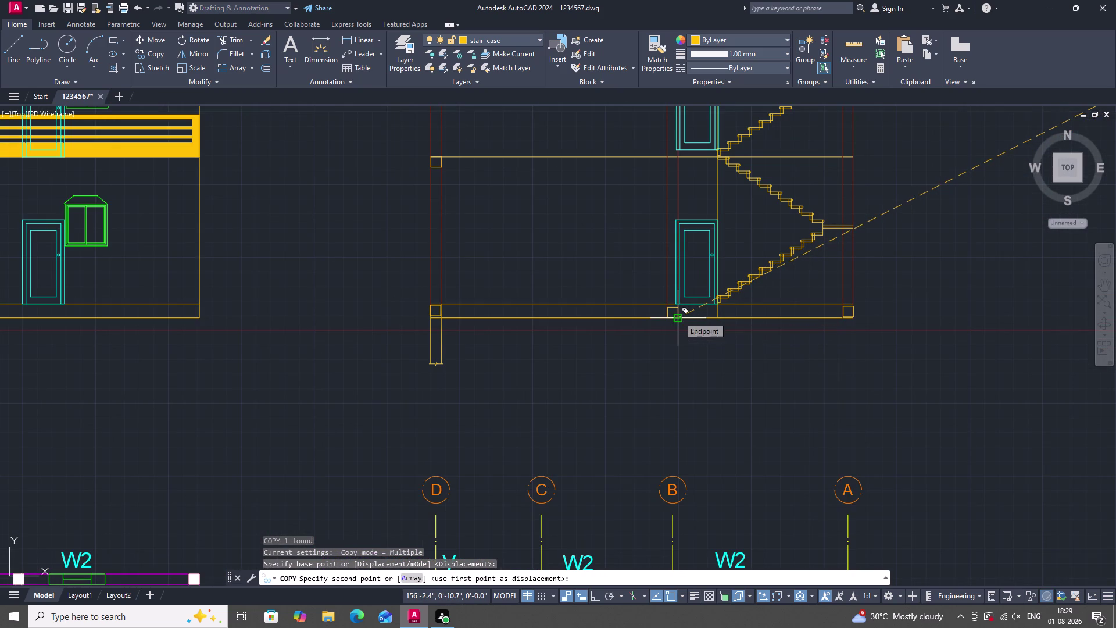
scroll(up, 3)
click(678, 322)
scroll(down, 3)
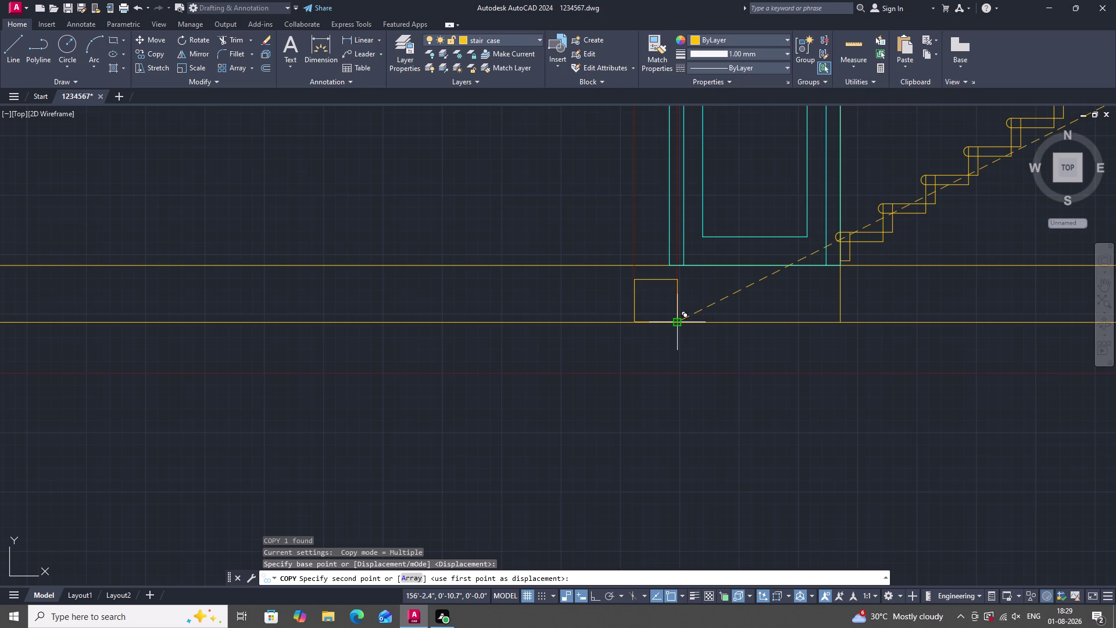
key(Escape)
scroll(down, 3)
scroll(up, 3)
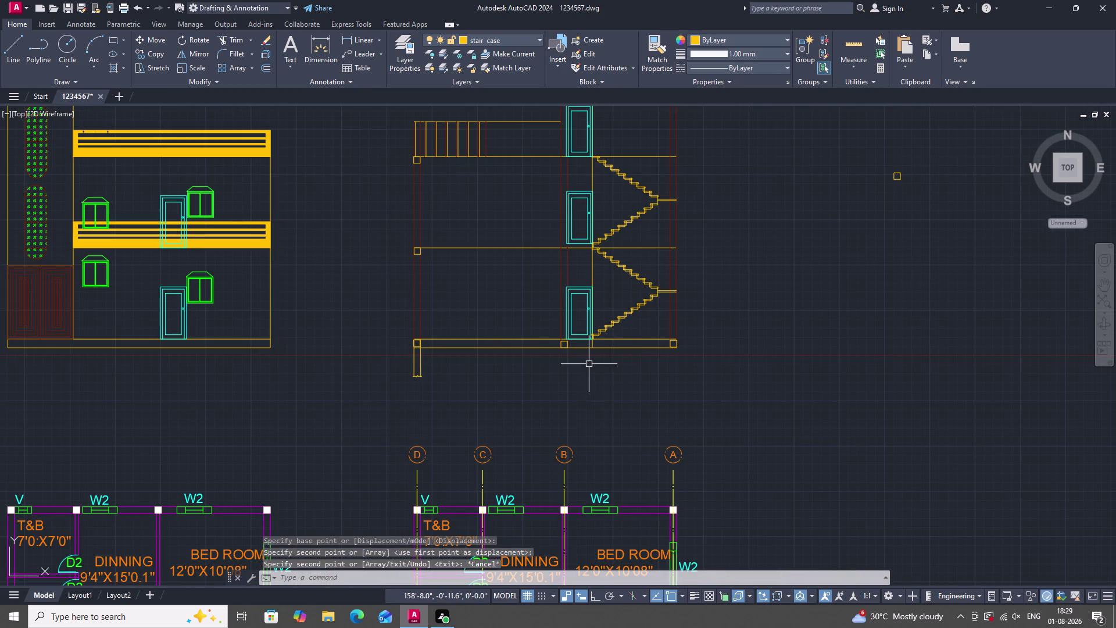
text(L)
key(space)
Draw a vertical column leg from the new column square down below the plinth beam.
scroll(up, 3)
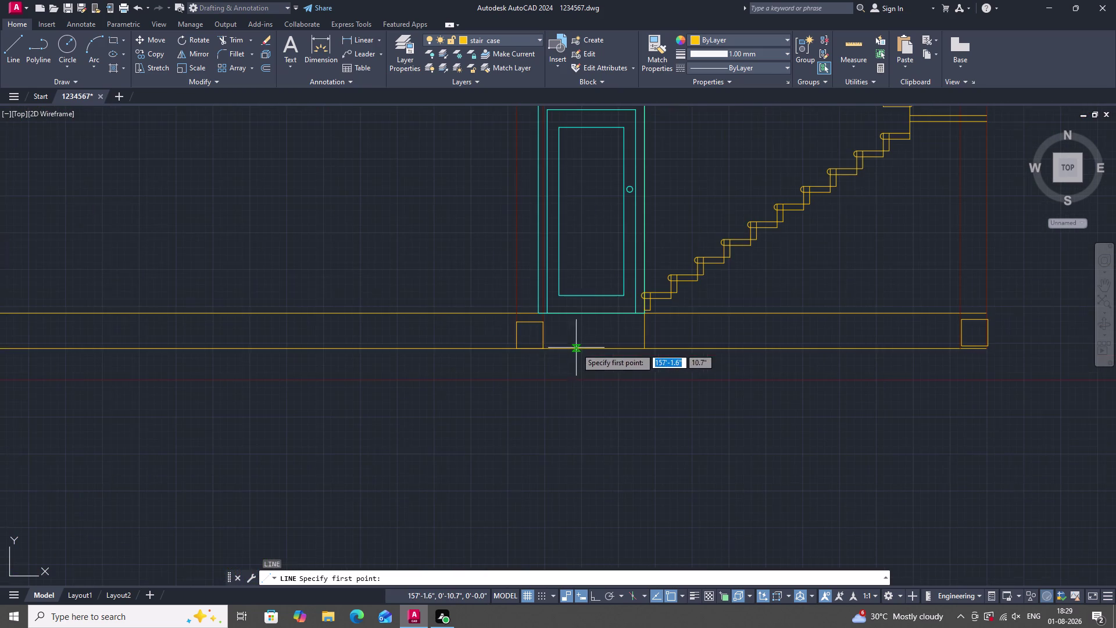
drag(542, 347, 548, 409)
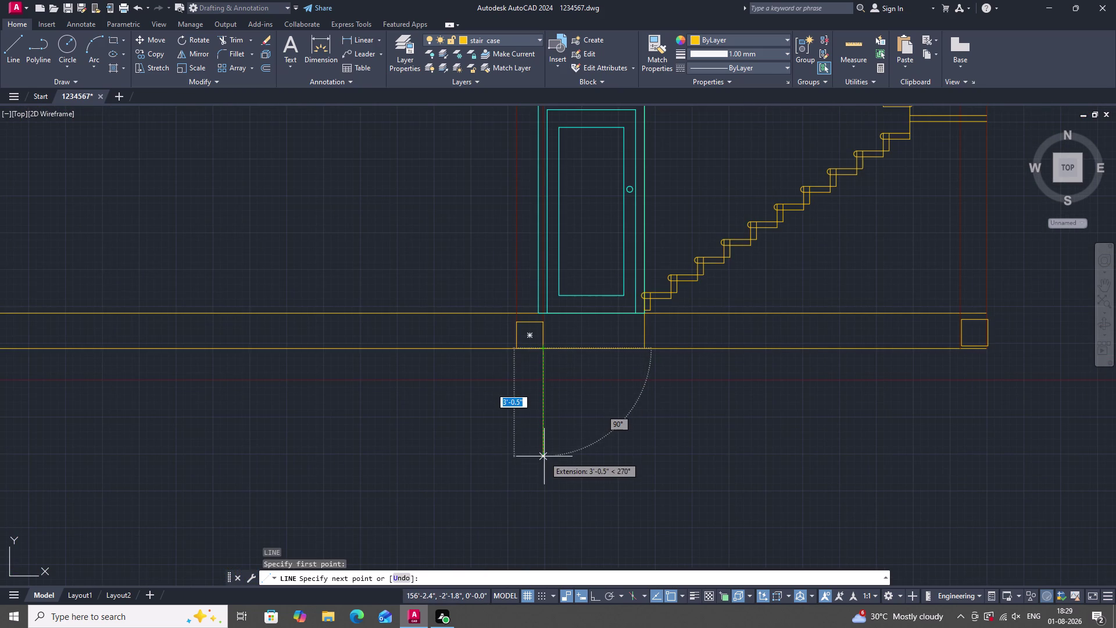
click(545, 458)
key(space)
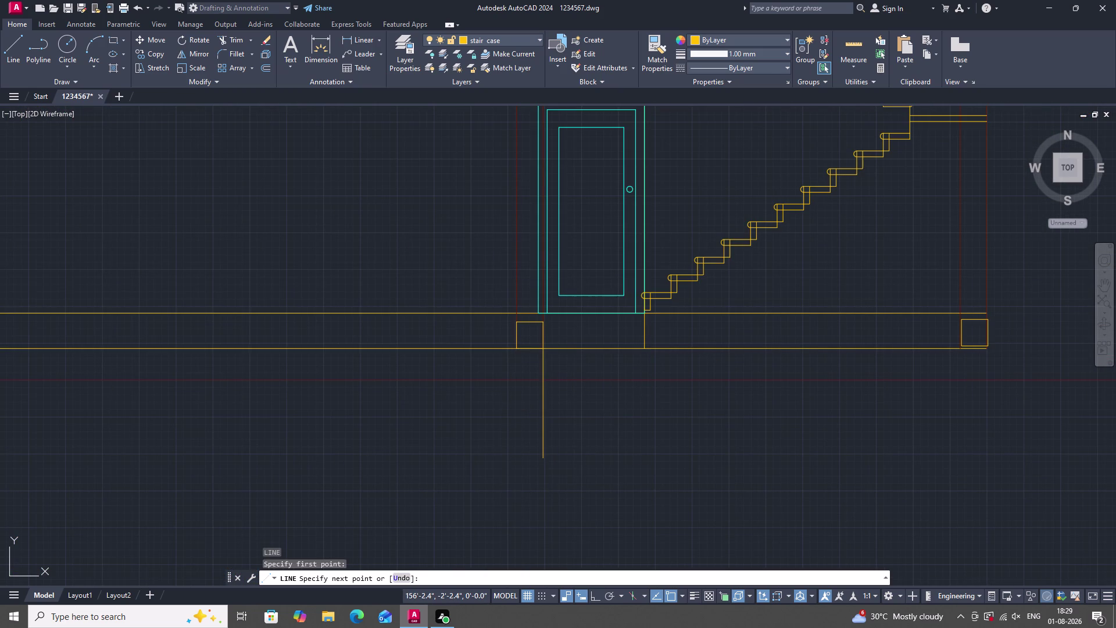
key(space)
Draw the grid B column leg from its square down below the plinth beam.
scroll(down, 3)
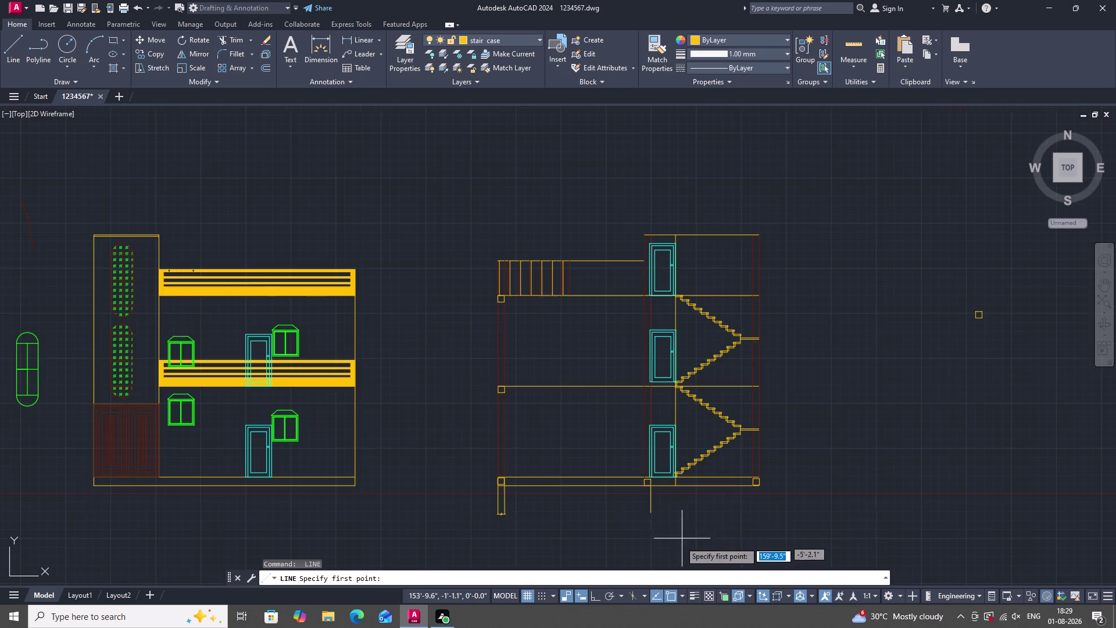
scroll(up, 3)
scroll(down, 3)
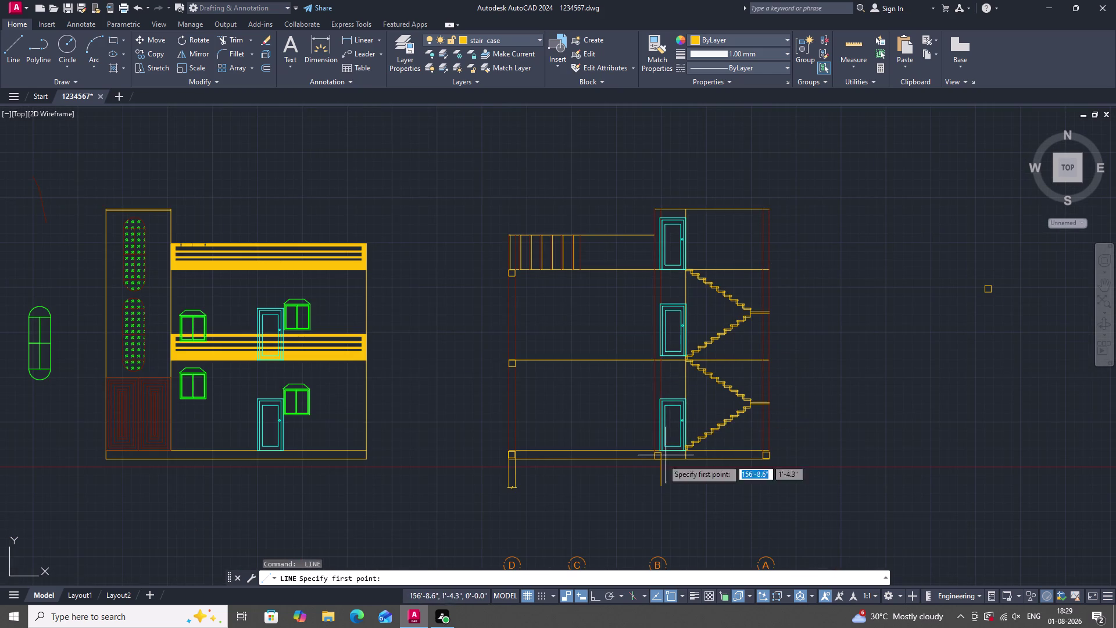
scroll(up, 3)
drag(674, 436, 669, 466)
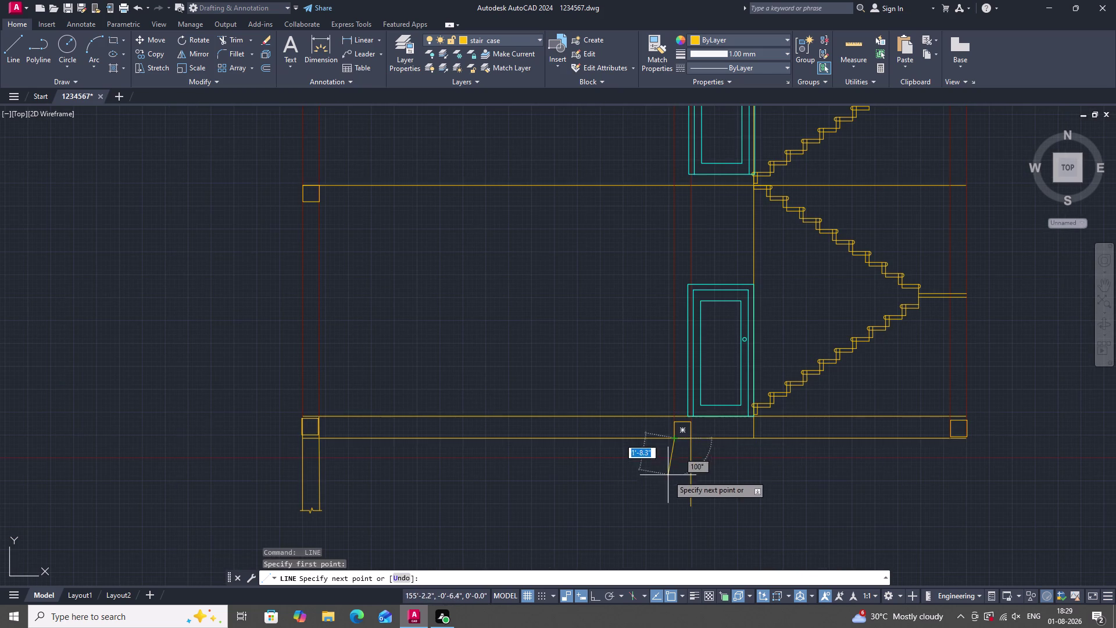
click(676, 504)
key(space)
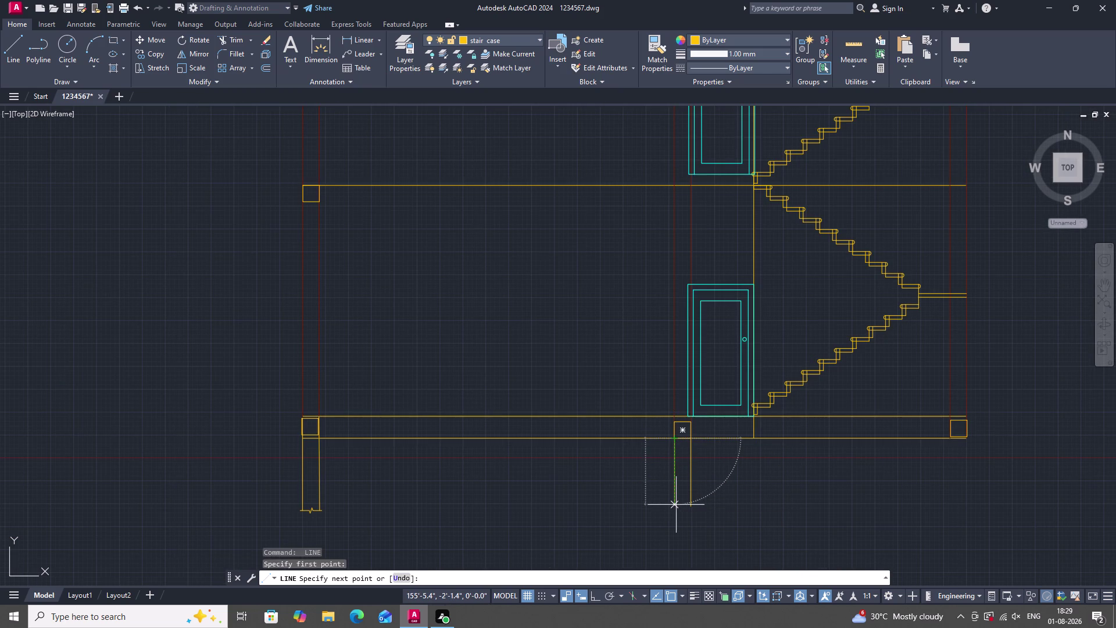
key(Escape)
scroll(down, 3)
scroll(up, 3)
scroll(up, 3)
key(Escape)
key(Escape)
scroll(down, 3)
scroll(down, 3)
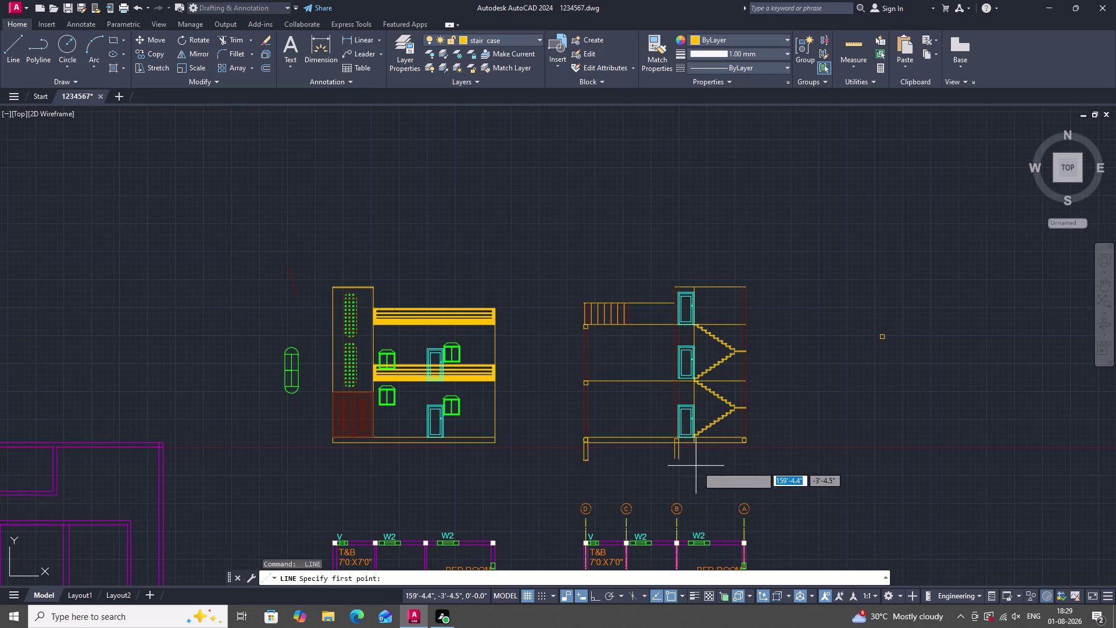
scroll(up, 3)
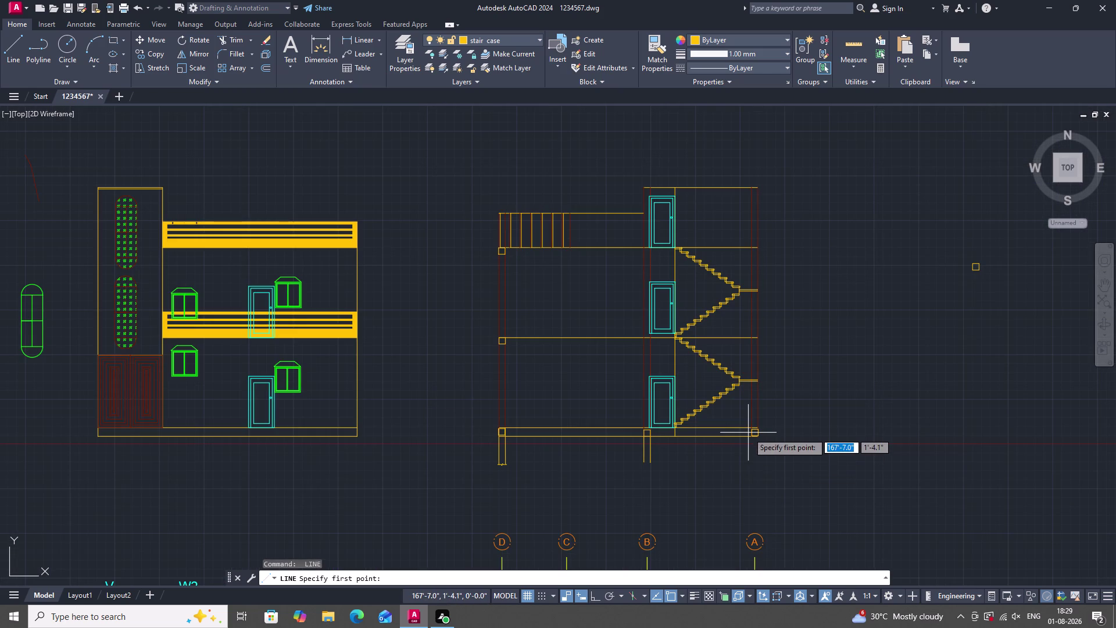
scroll(up, 3)
Draw one side of the grid A column leg down below the beam.
drag(758, 443, 758, 457)
click(757, 530)
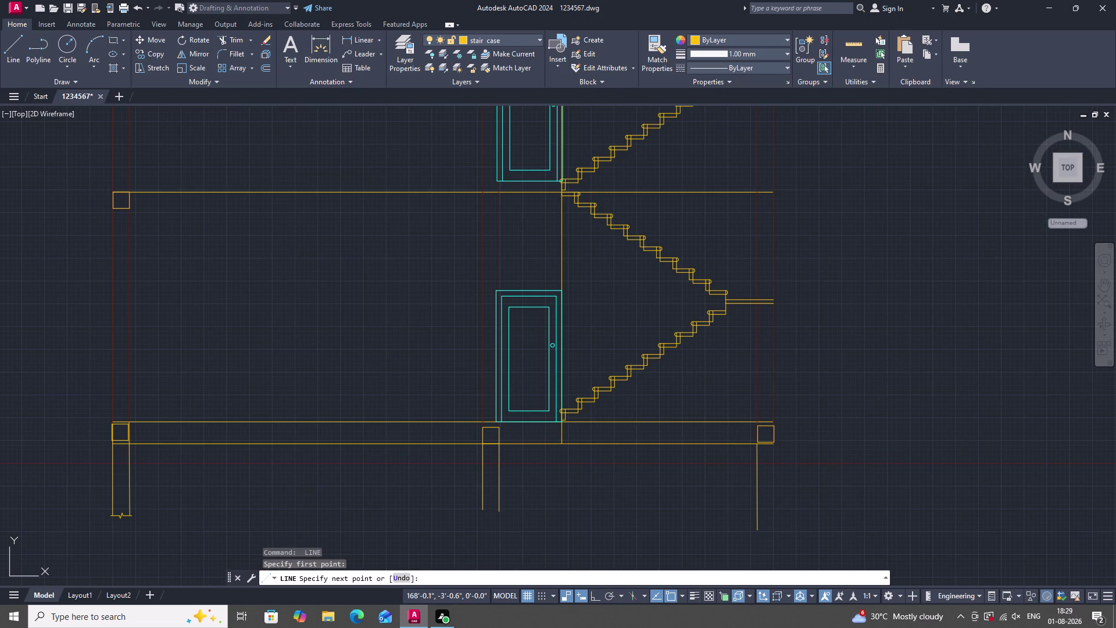
key(space)
key(space)
scroll(down, 3)
scroll(down, 3)
scroll(down, 3)
scroll(down, 3)
scroll(down, 3)
scroll(up, 3)
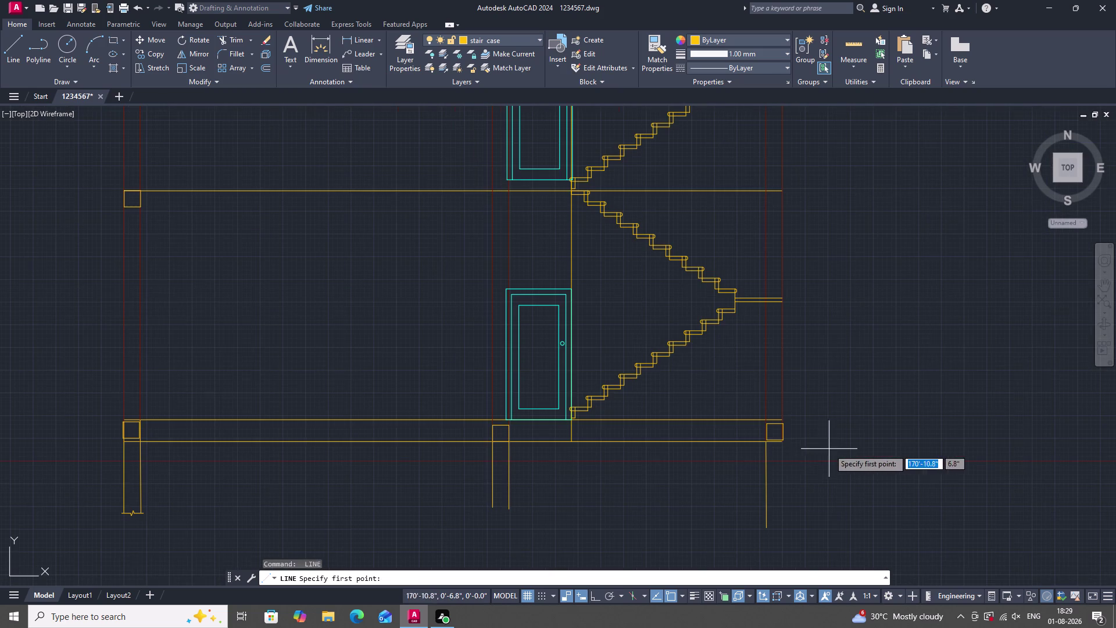
Draw the other edge line of the grid A column leg below the beam.
drag(783, 419, 786, 436)
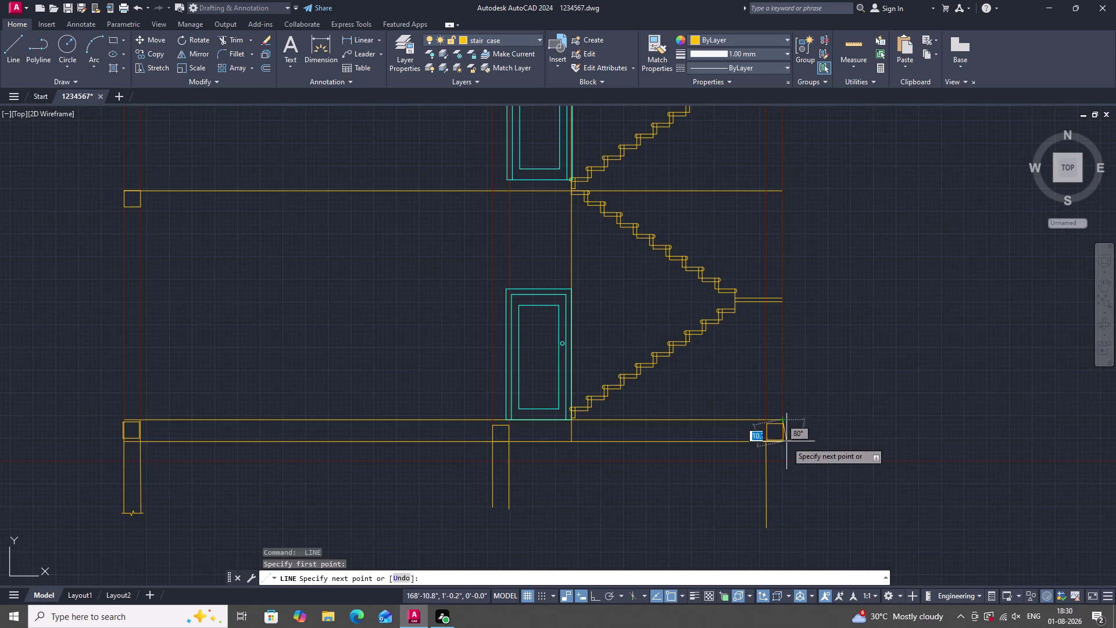
click(781, 527)
key(grave)
key(Escape)
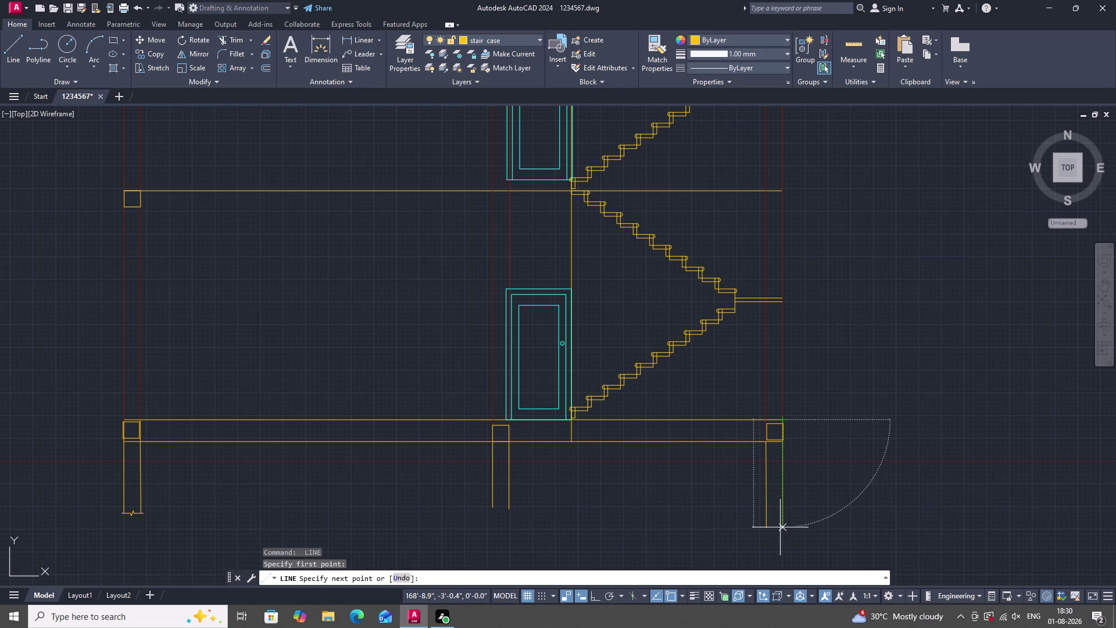
key(Escape)
click(784, 518)
key(Escape)
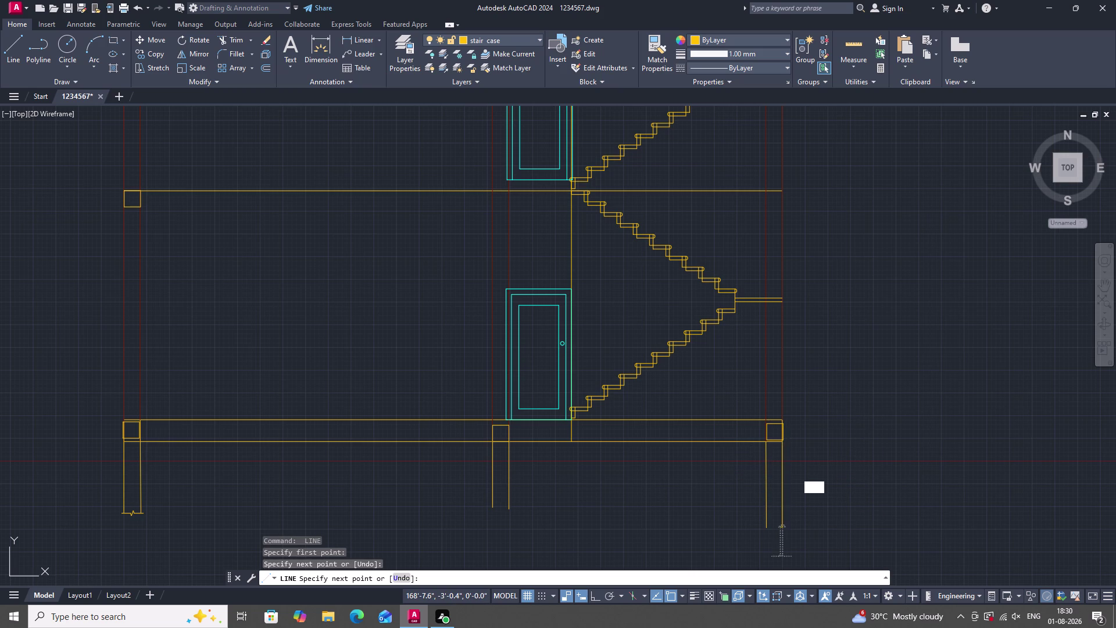
key(Escape)
scroll(down, 3)
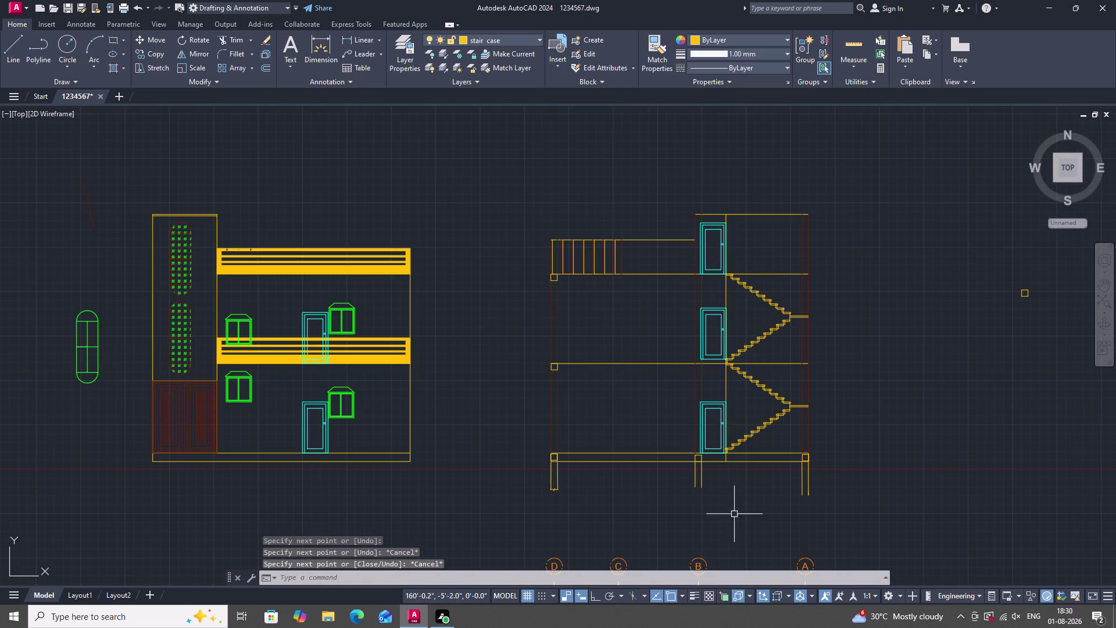
Place a BREAKLINE symbol across the bottom of the left column leg.
text(BR)
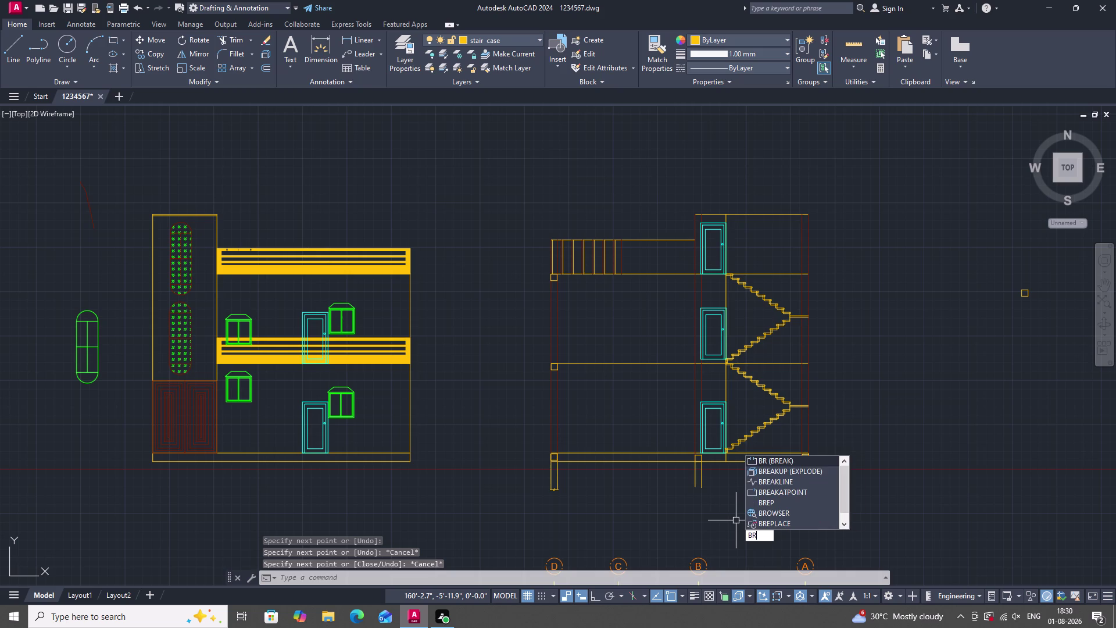
click(769, 482)
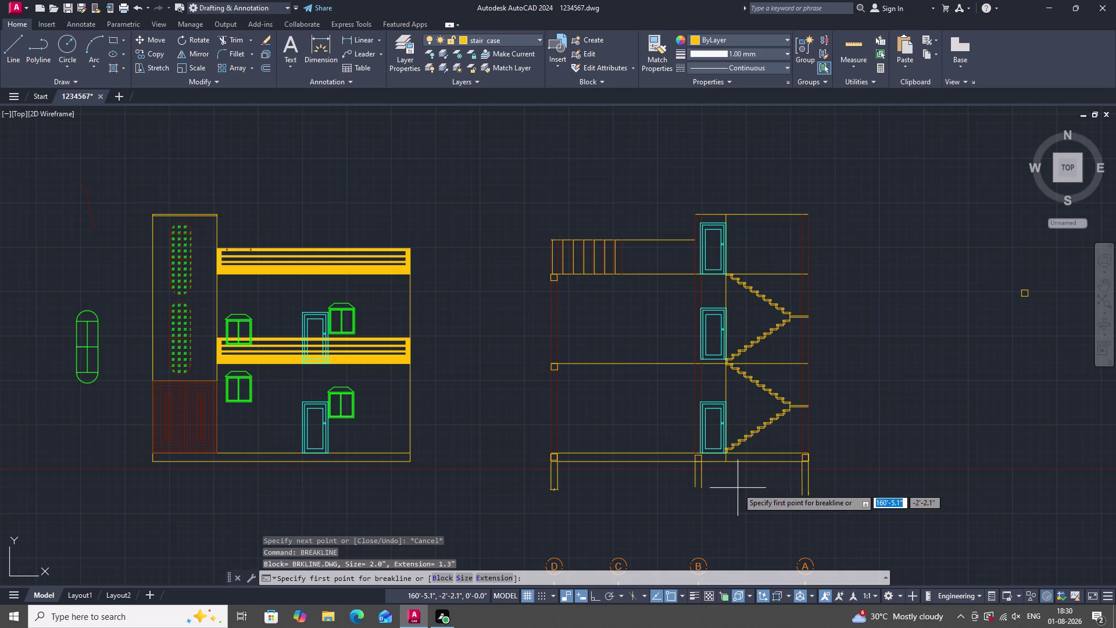
click(695, 488)
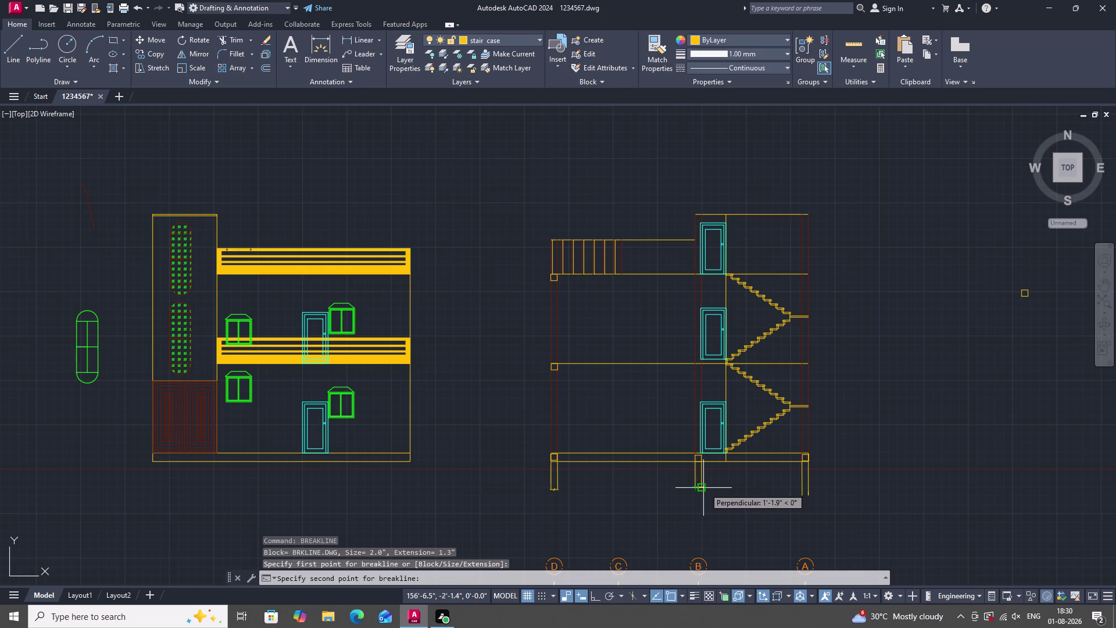
click(702, 488)
scroll(up, 3)
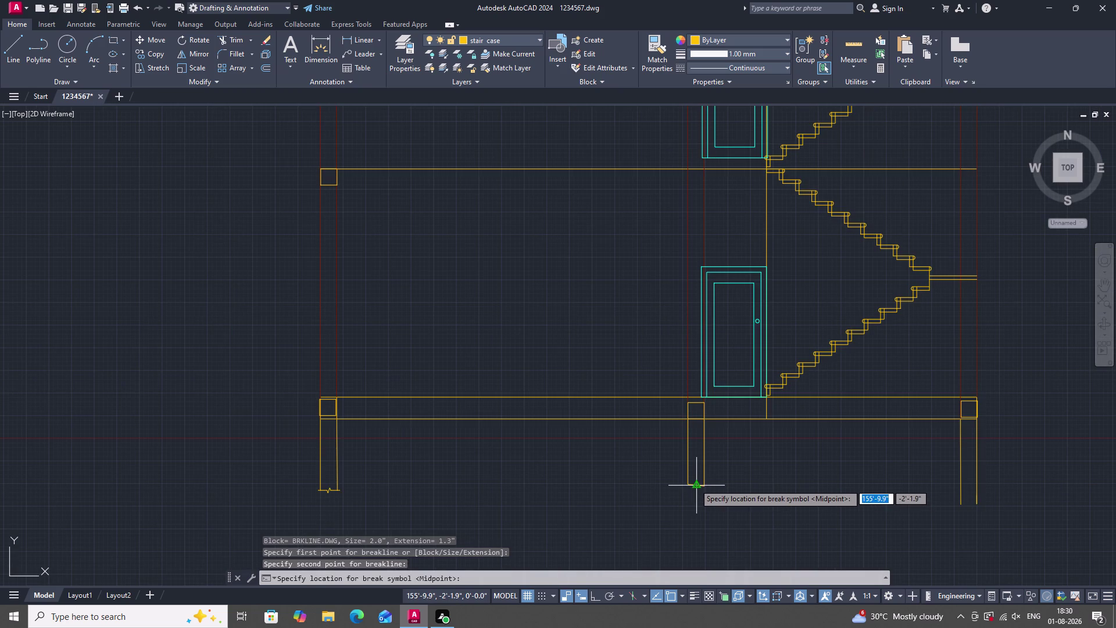
click(695, 484)
scroll(down, 3)
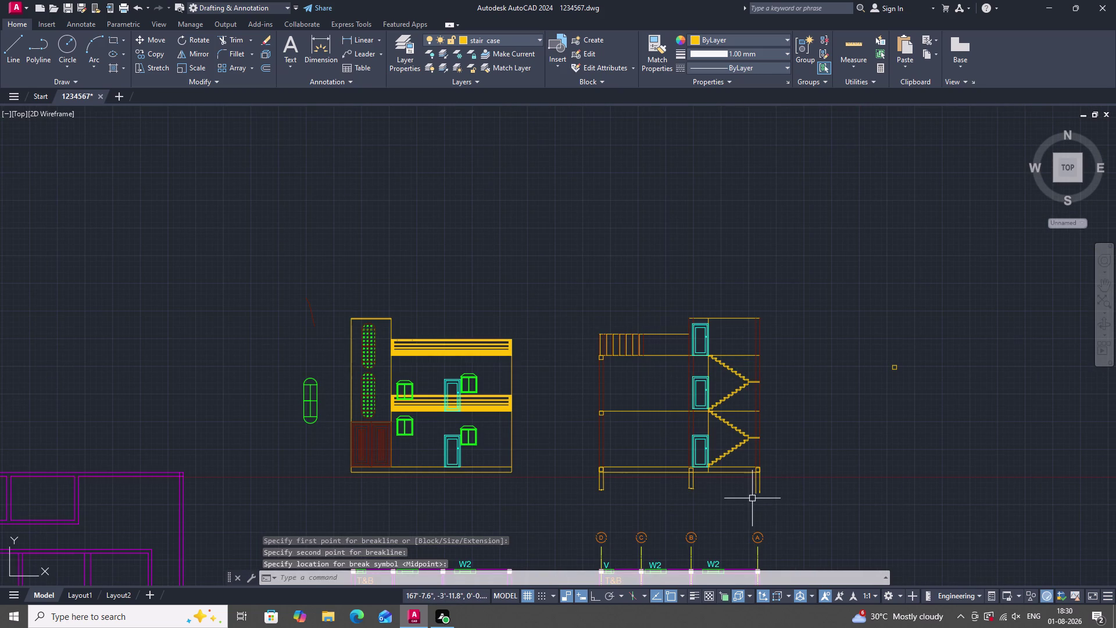
Add a second break-line symbol across the bottom of the right column leg.
key(l)
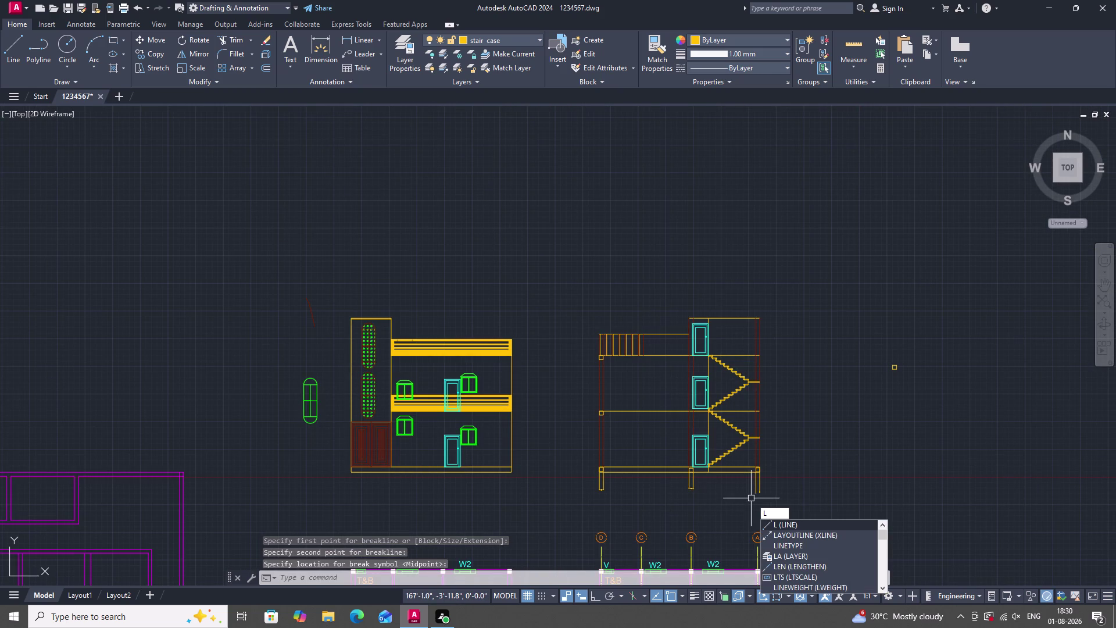
key(Escape)
text(BR)
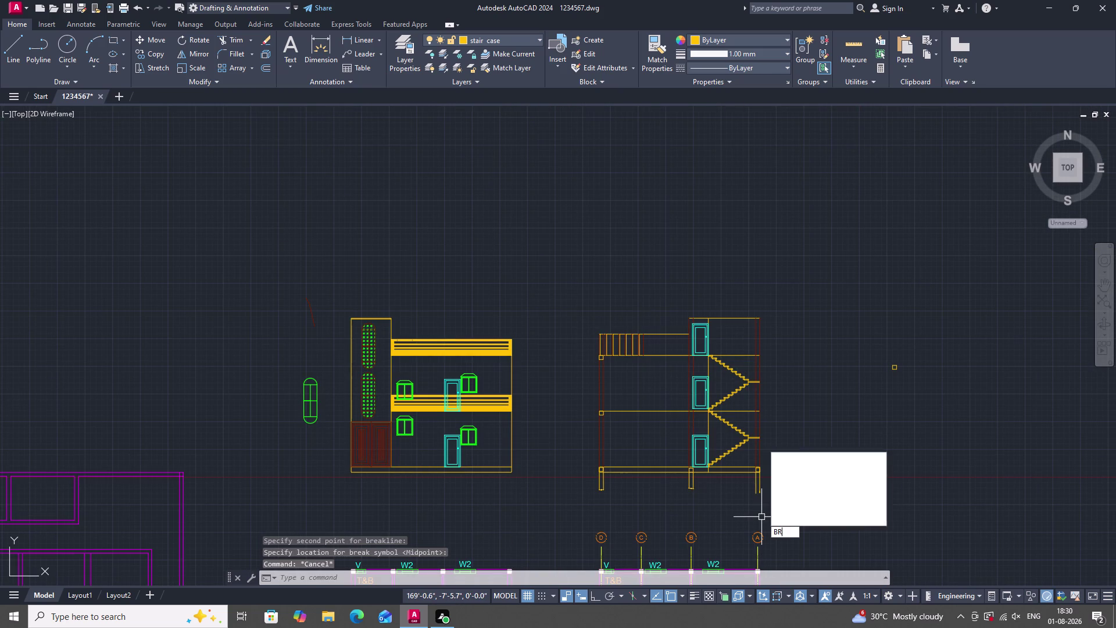
double_click(797, 474)
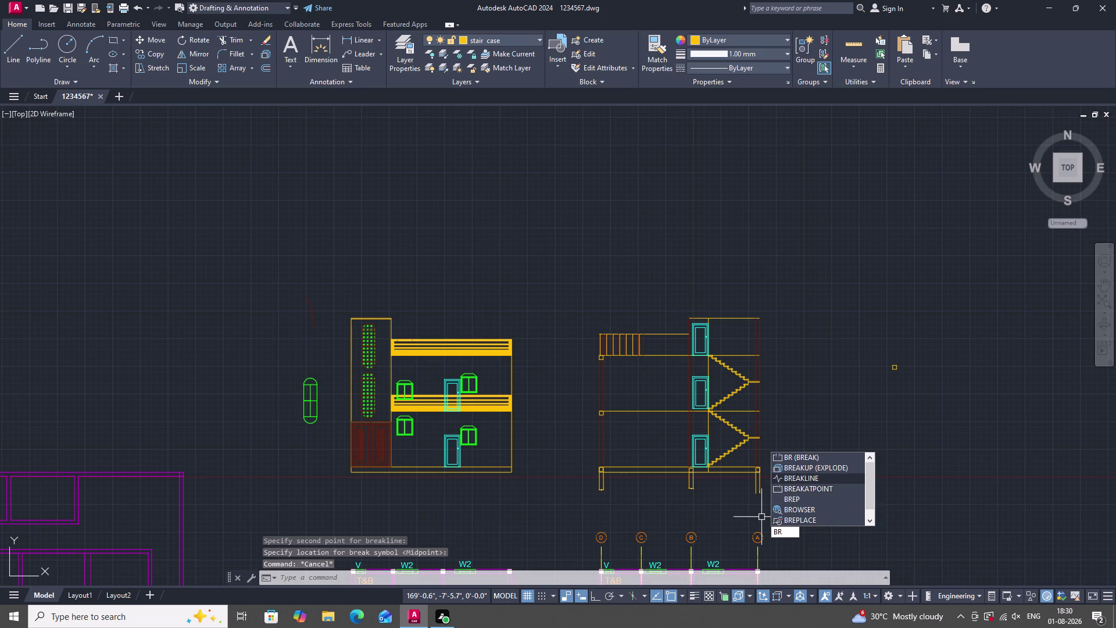
scroll(up, 3)
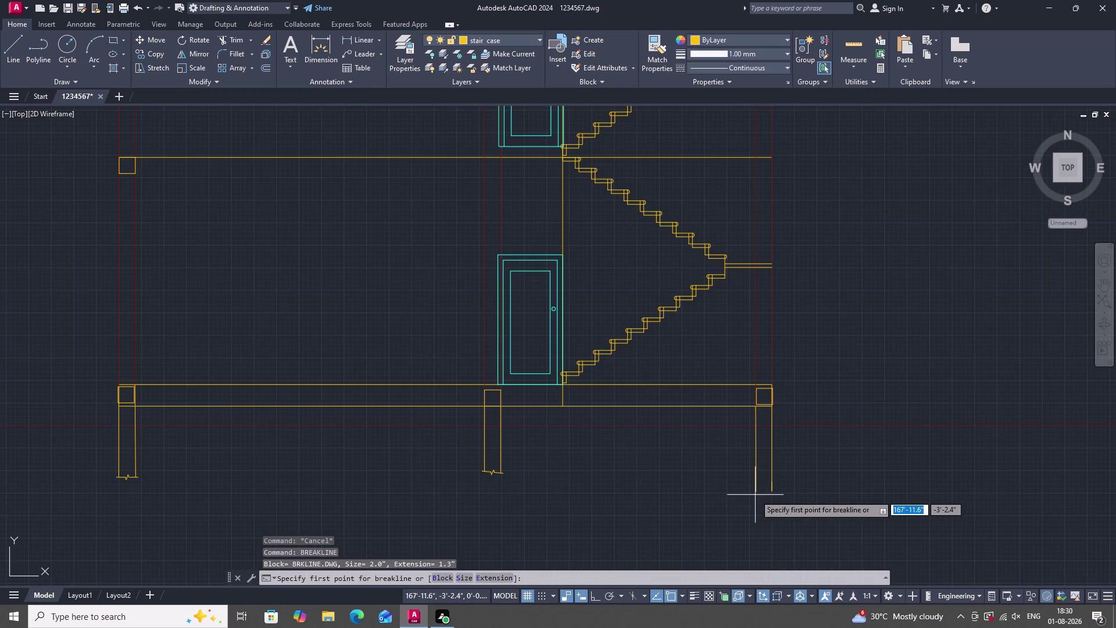
click(755, 490)
click(773, 492)
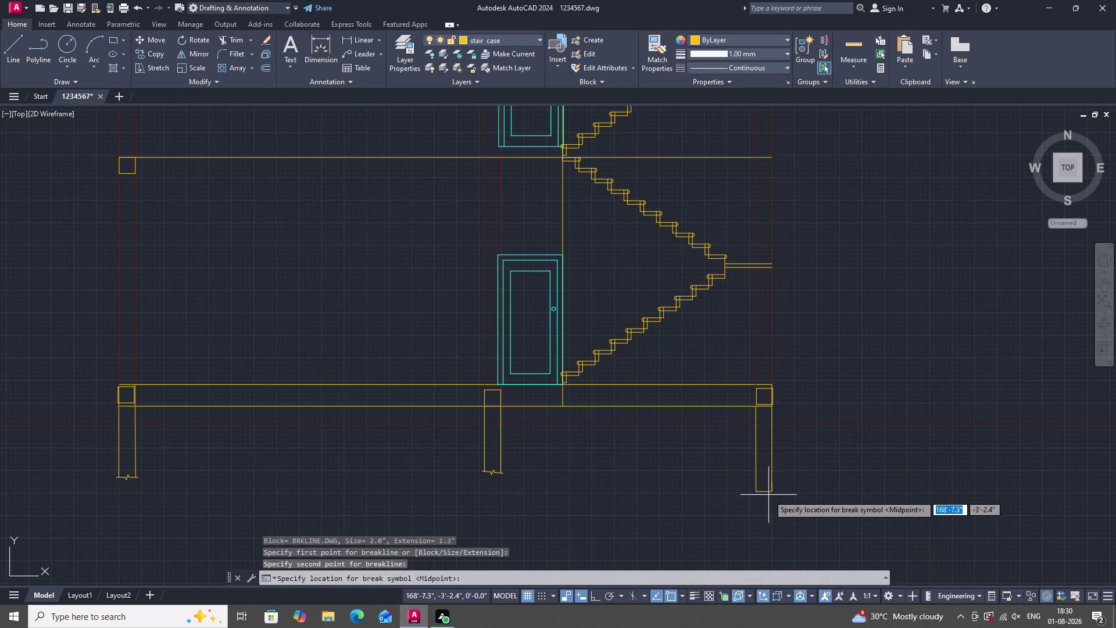
click(763, 492)
scroll(down, 3)
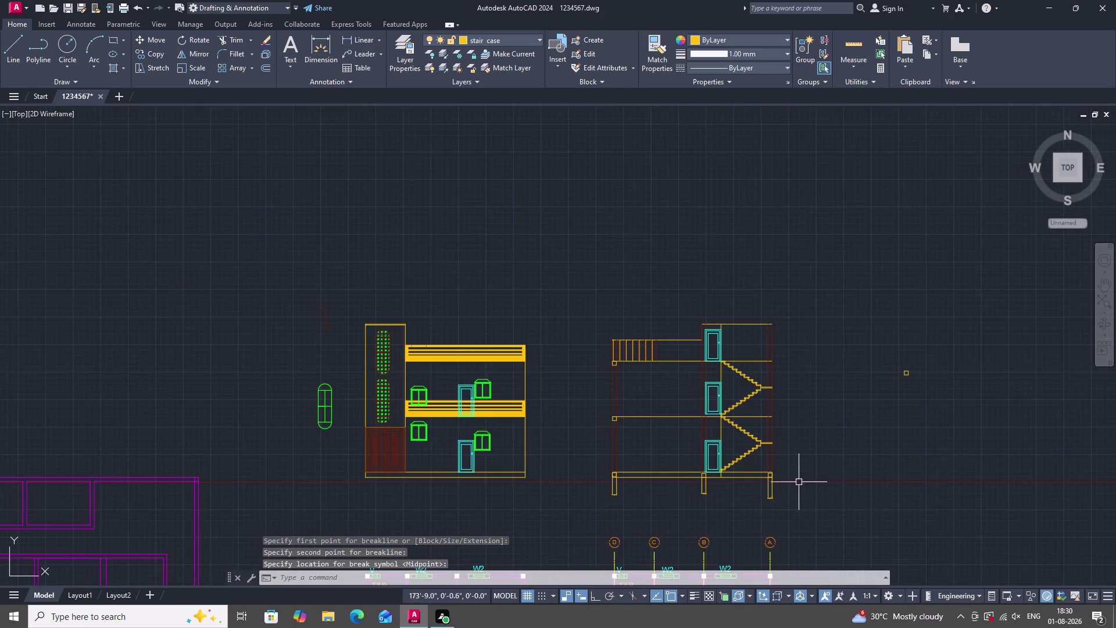
scroll(down, 3)
scroll(up, 3)
key(Escape)
Zoom out over the plans, elevation and section, then save the drawing with Ctrl+S.
scroll(down, 3)
scroll(up, 3)
scroll(down, 3)
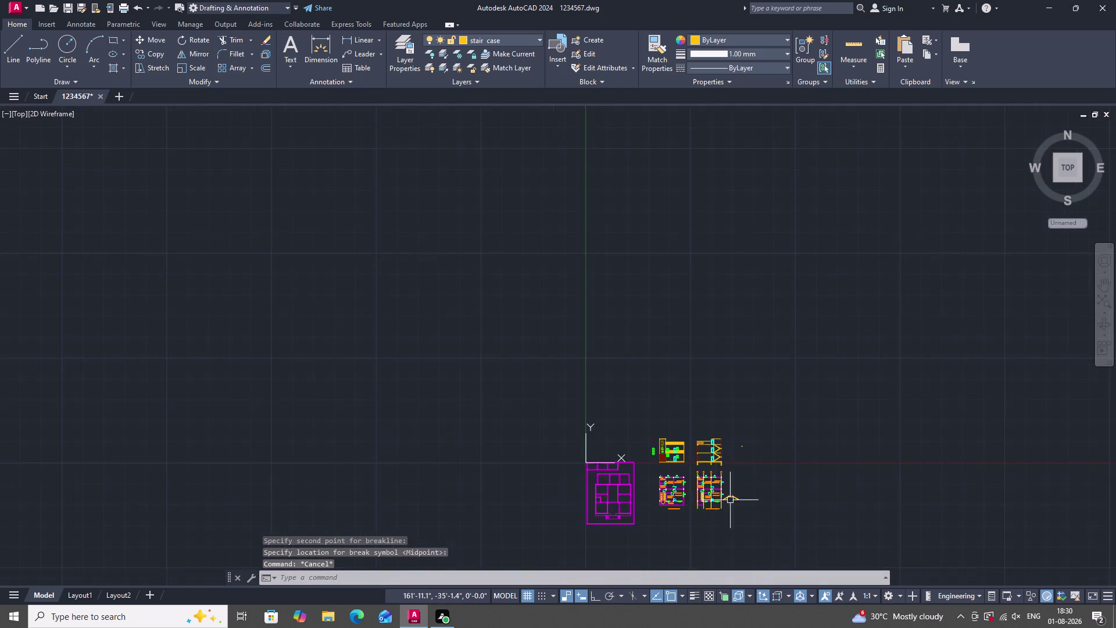
scroll(up, 3)
scroll(up, 3)
scroll(down, 3)
scroll(up, 3)
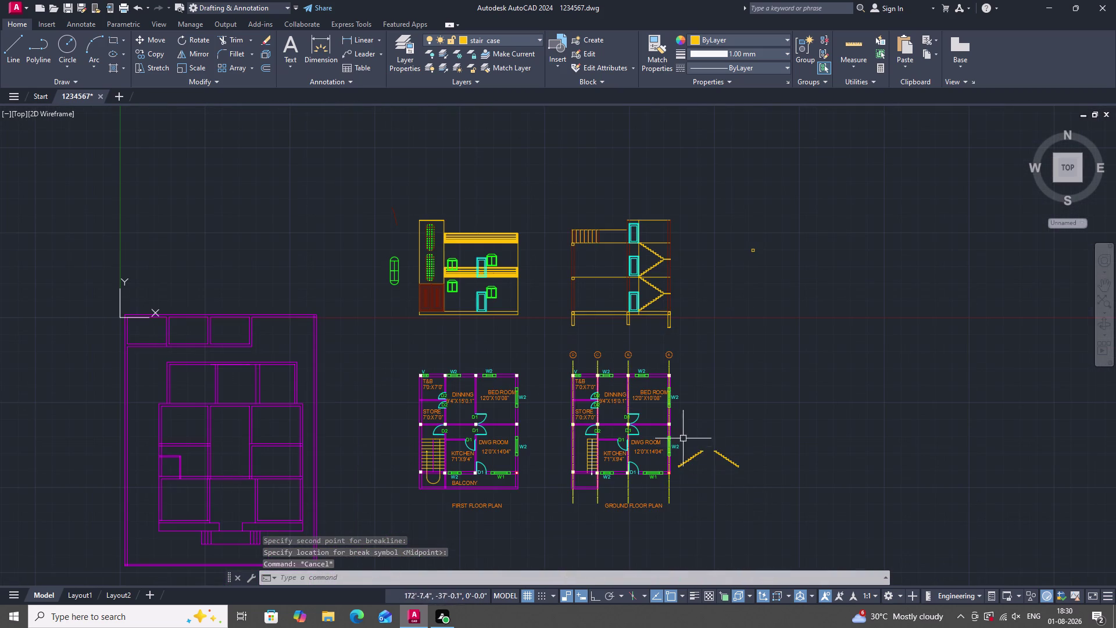
key(ctrl+s)
key(ctrl+s)
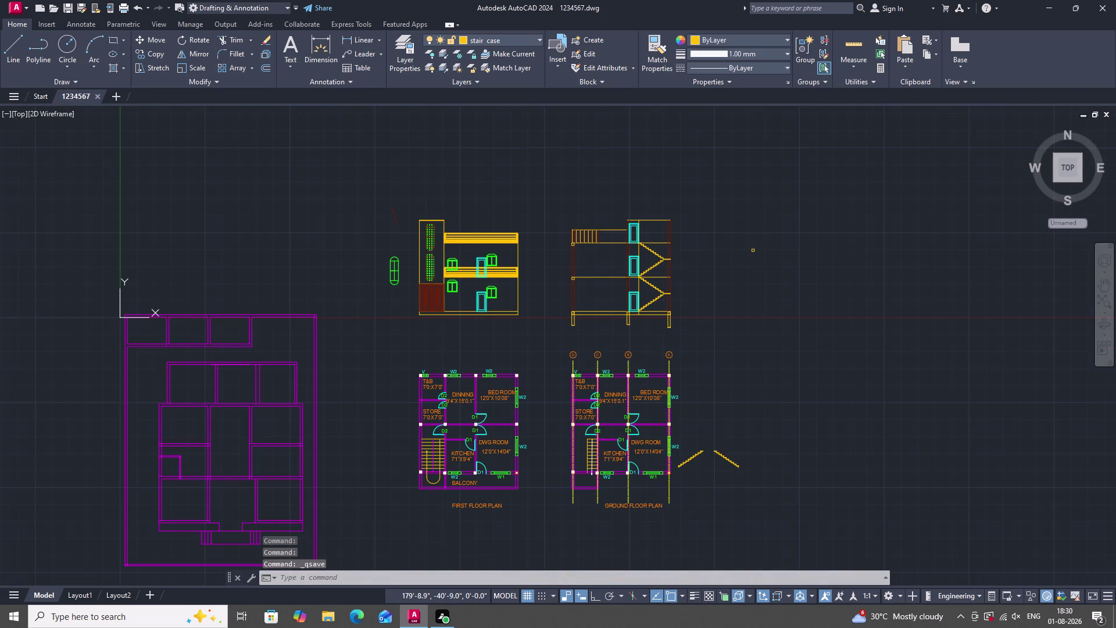
key(ctrl+s)
key(ctrl+s)
key(ctrl+s)
key(ctrl+s)
key(ctrl+s)
key(ctrl+s)
key(ctrl+s)
key(ctrl+s)
scroll(up, 3)
scroll(down, 3)
scroll(up, 3)
scroll(down, 3)
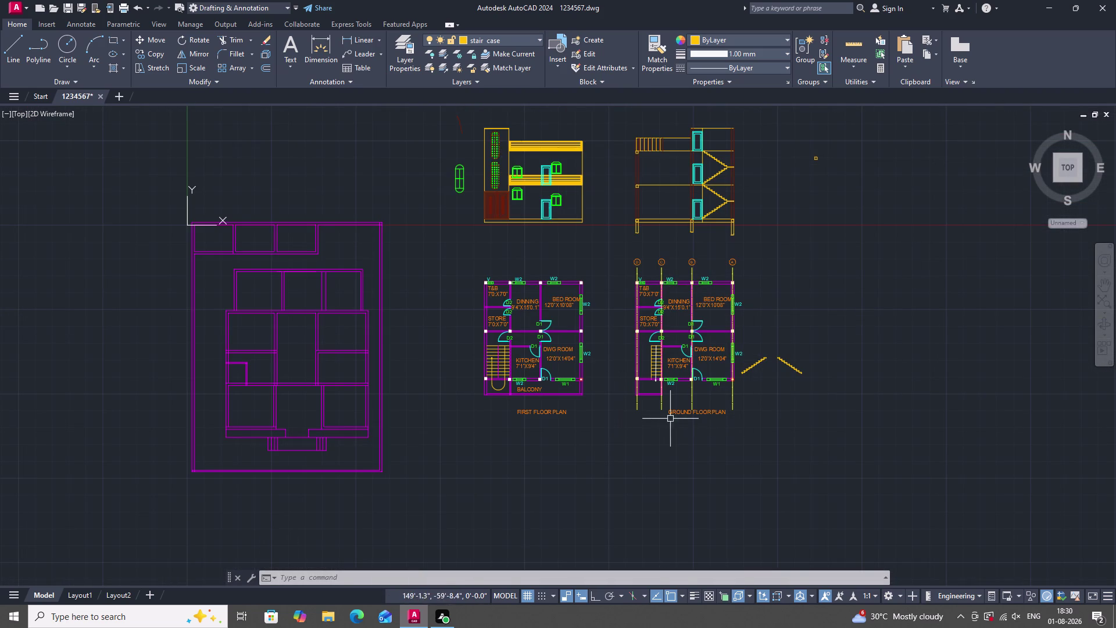
scroll(up, 3)
Start a single-line text near the title, then cancel the attempt.
text(DT)
key(space)
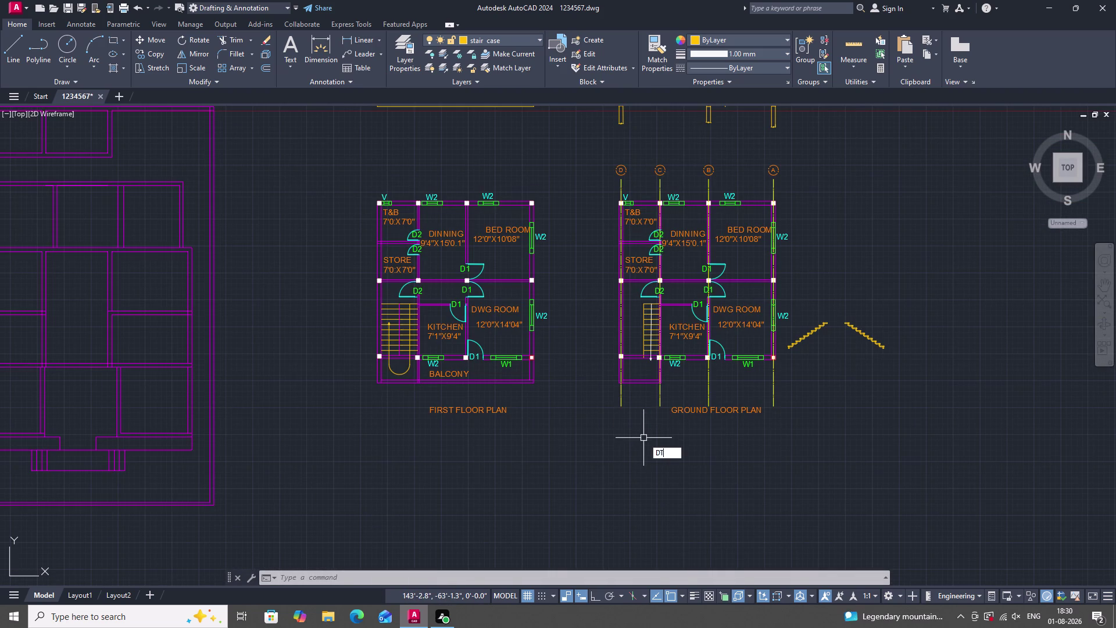
click(659, 413)
double_click(659, 424)
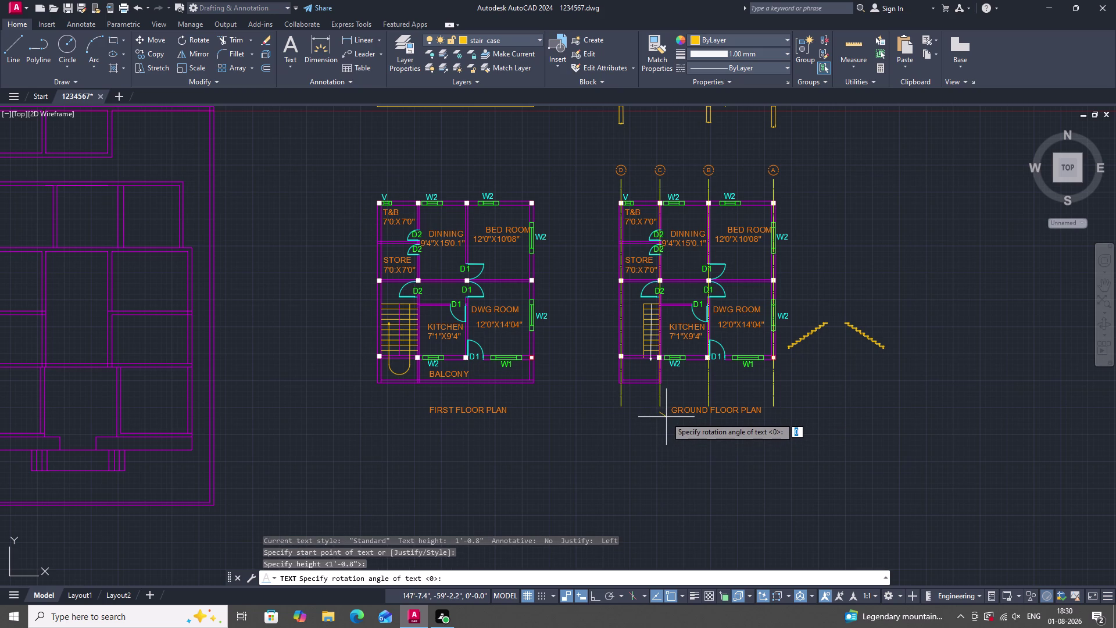
double_click(666, 413)
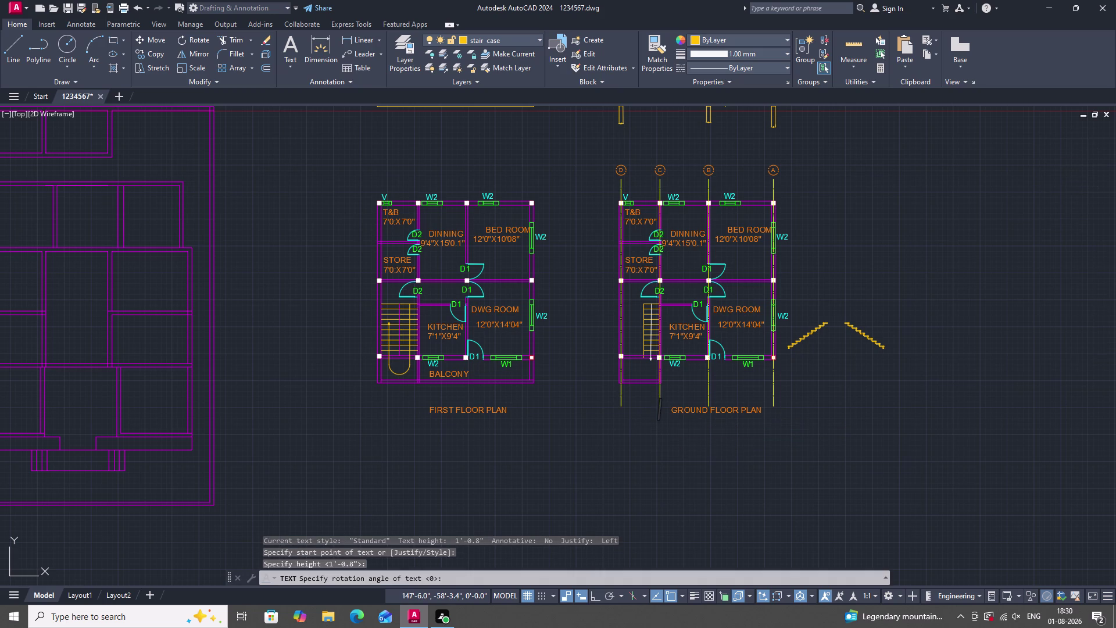
scroll(up, 3)
key(Escape)
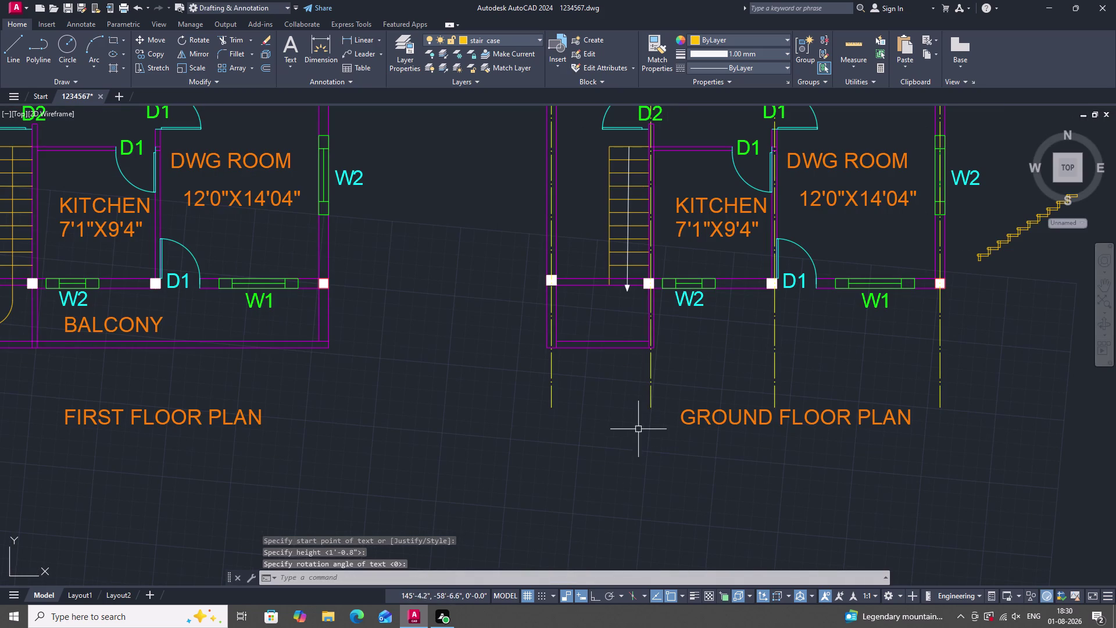
Place a horizontal letter X beside the GROUND FLOOR PLAN title with Ortho on, then select it.
text(DT)
key(space)
drag(646, 422, 646, 427)
click(647, 458)
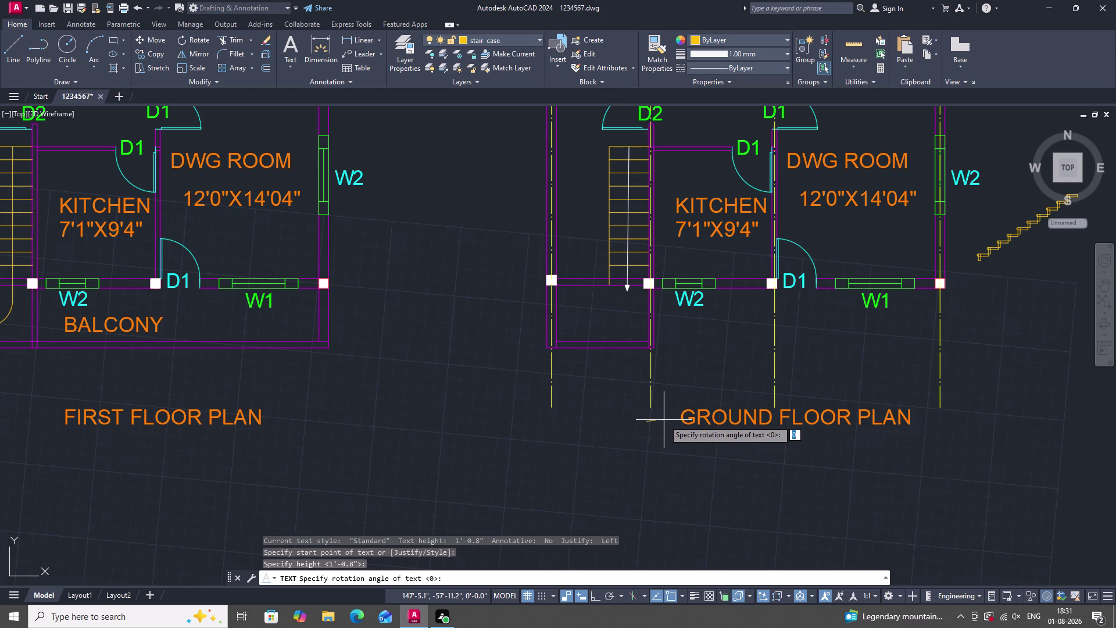
key(F8)
click(664, 420)
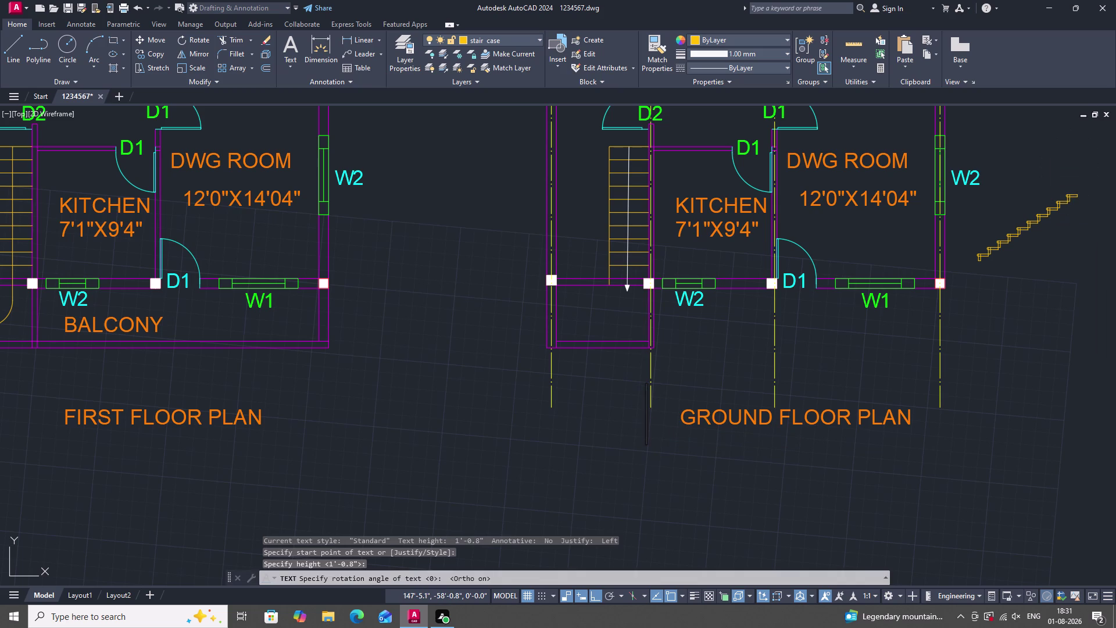
key(x)
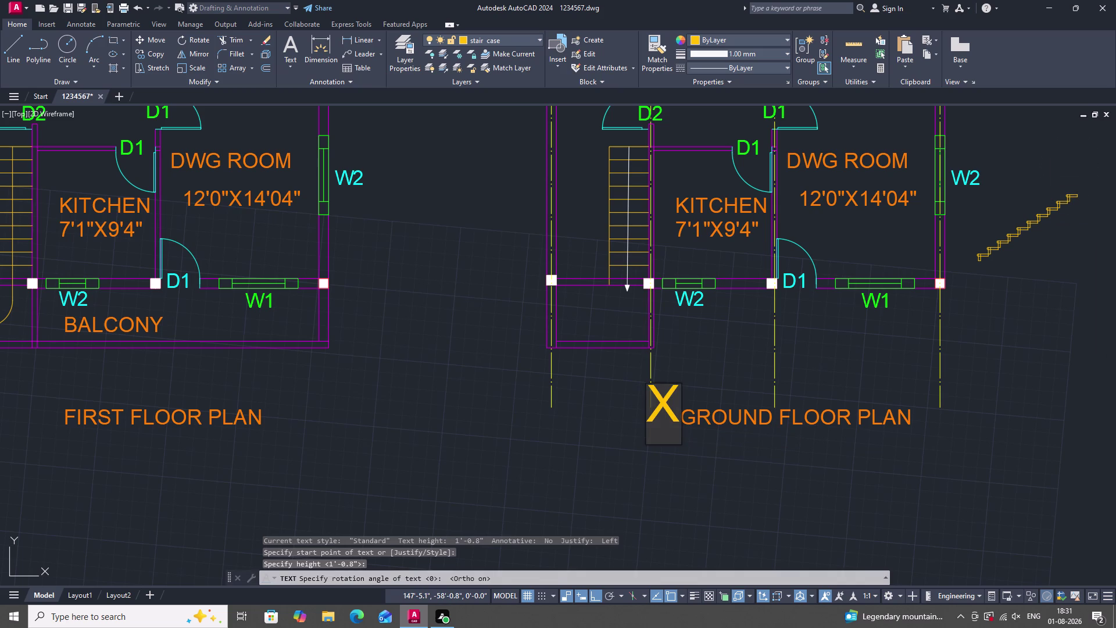
key(Return)
key(Return)
scroll(down, 3)
scroll(up, 3)
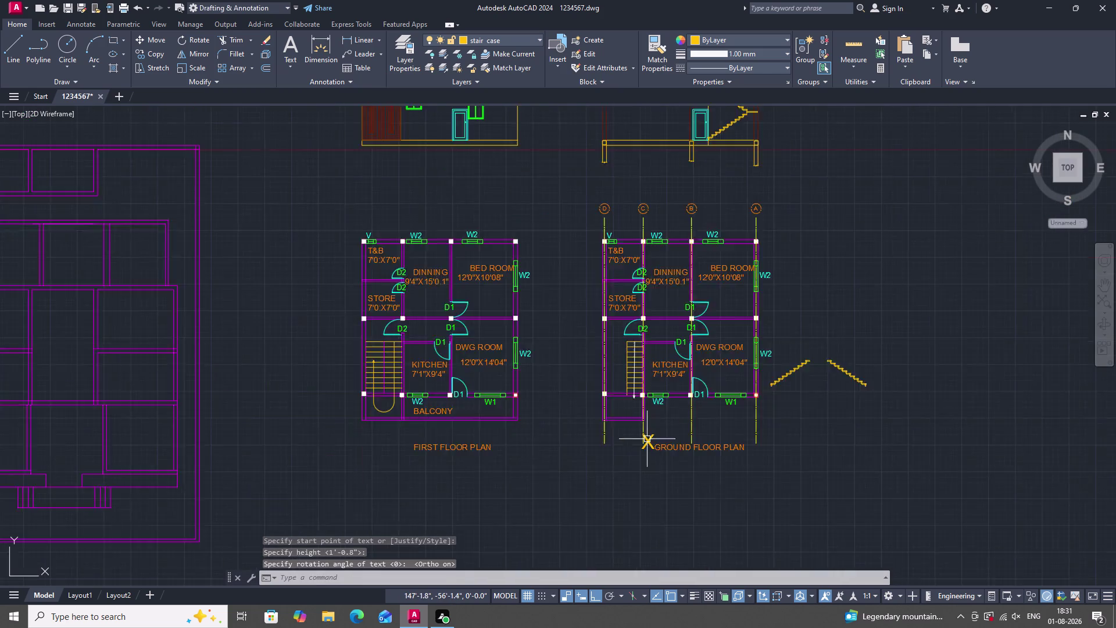
scroll(up, 3)
click(650, 444)
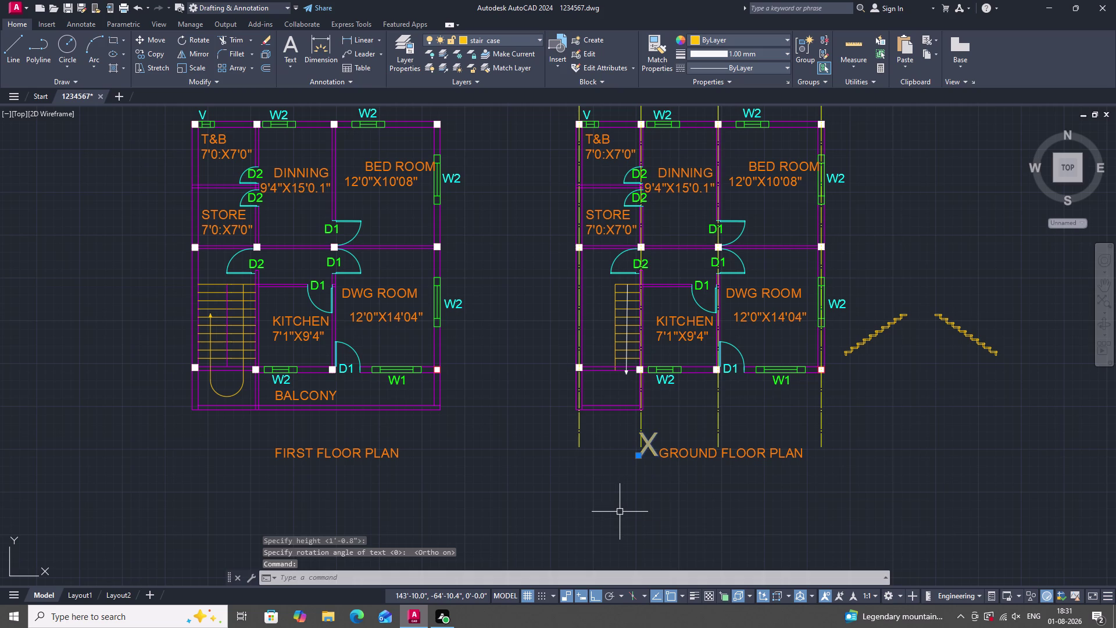
Copy the X marker above the grid and change the copy's letter to Y.
text(CO)
key(space)
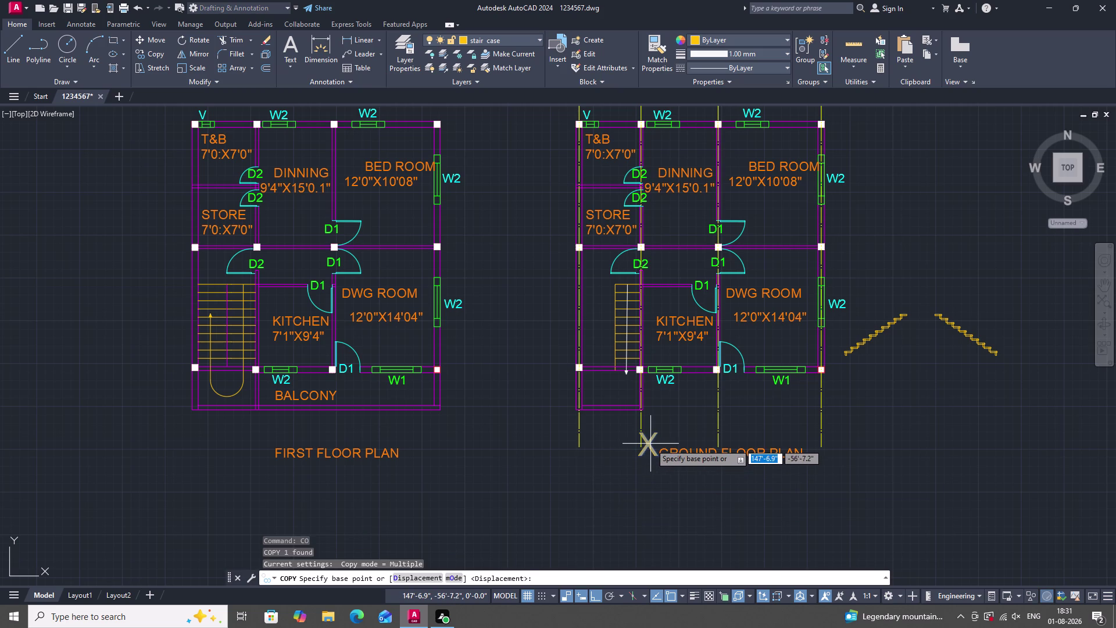
drag(650, 445, 646, 487)
scroll(down, 3)
scroll(up, 3)
double_click(694, 375)
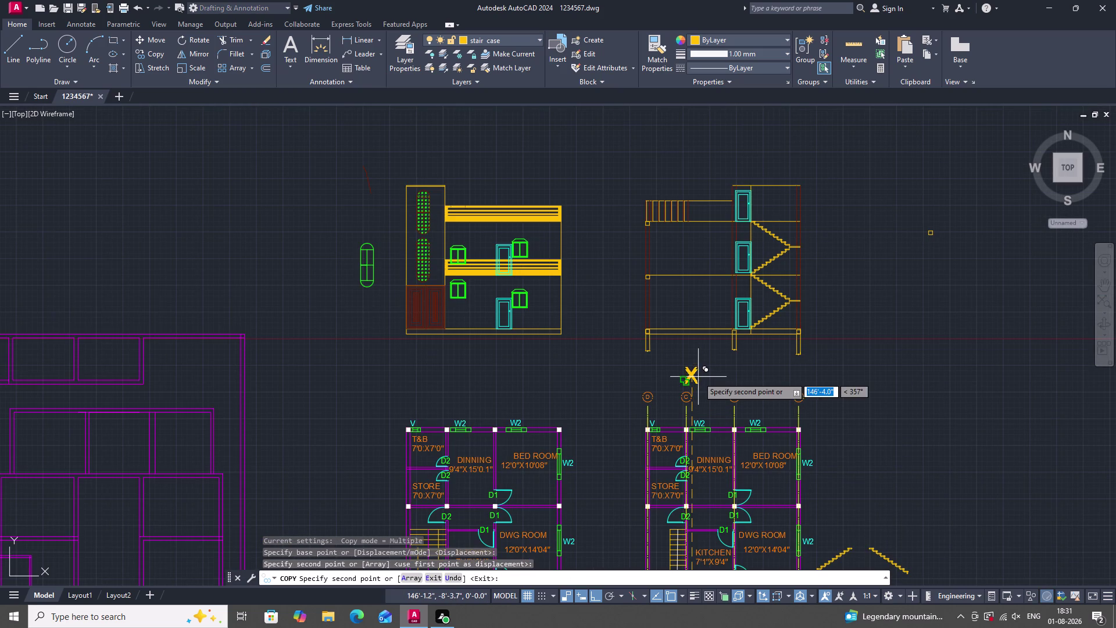
key(Escape)
double_click(693, 375)
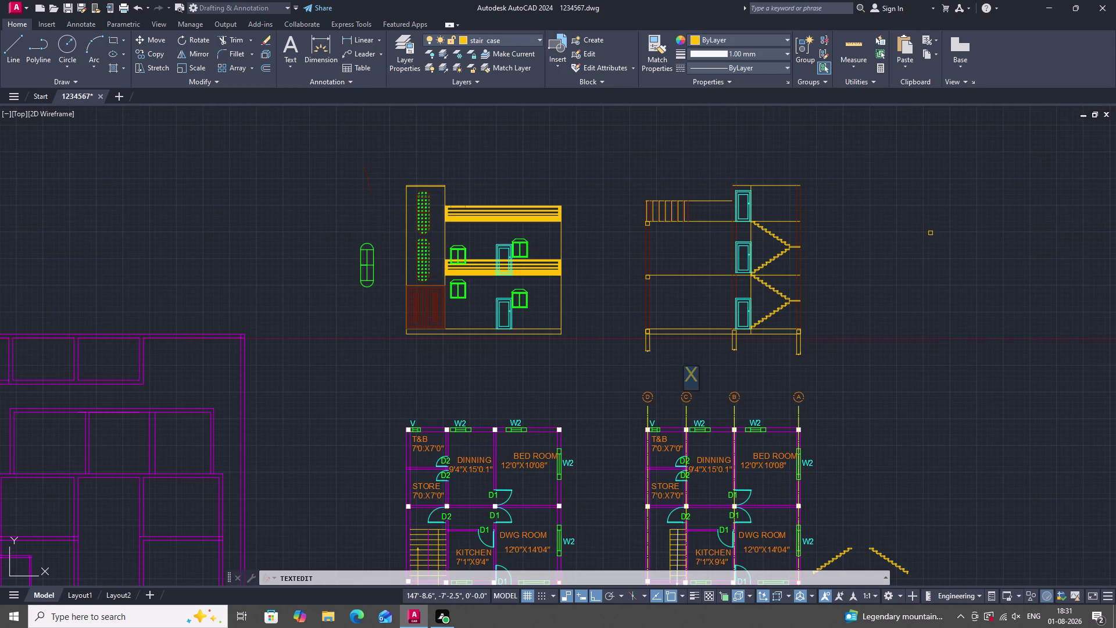
key(y)
click(720, 372)
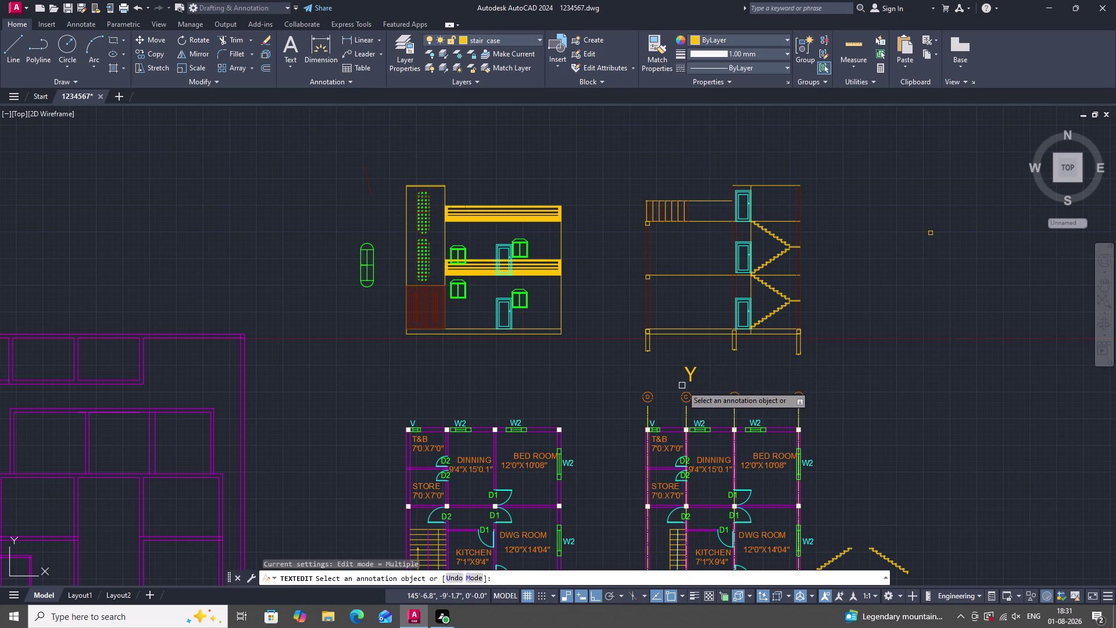
scroll(down, 3)
key(Escape)
Select the text below the plan and begin copying it from a base point.
scroll(down, 3)
scroll(up, 3)
scroll(up, 3)
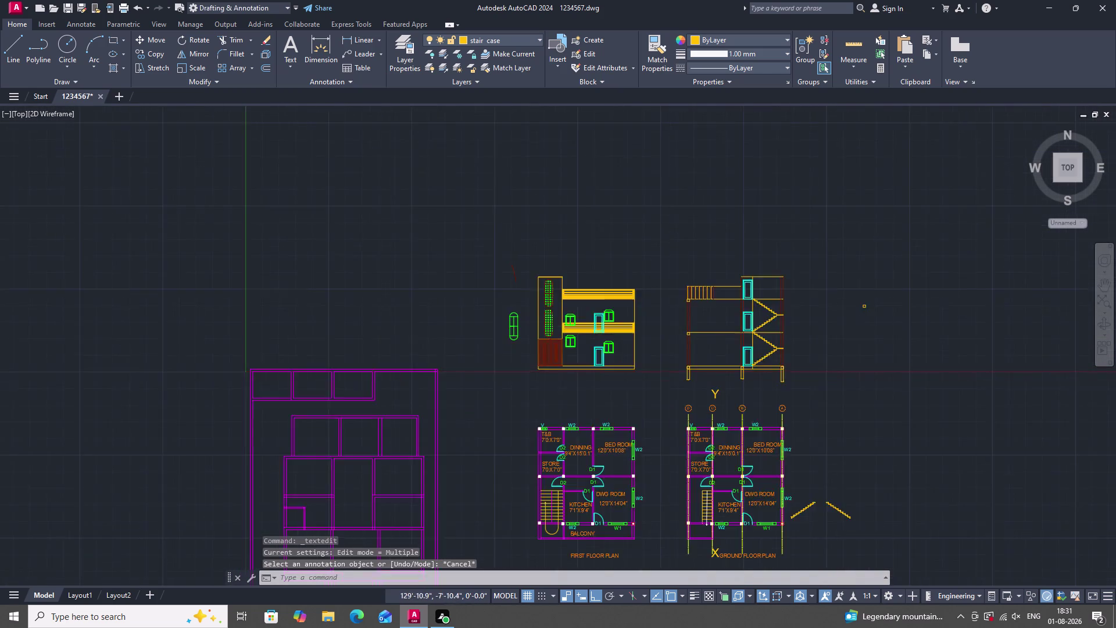
scroll(up, 3)
scroll(down, 3)
scroll(up, 3)
scroll(down, 3)
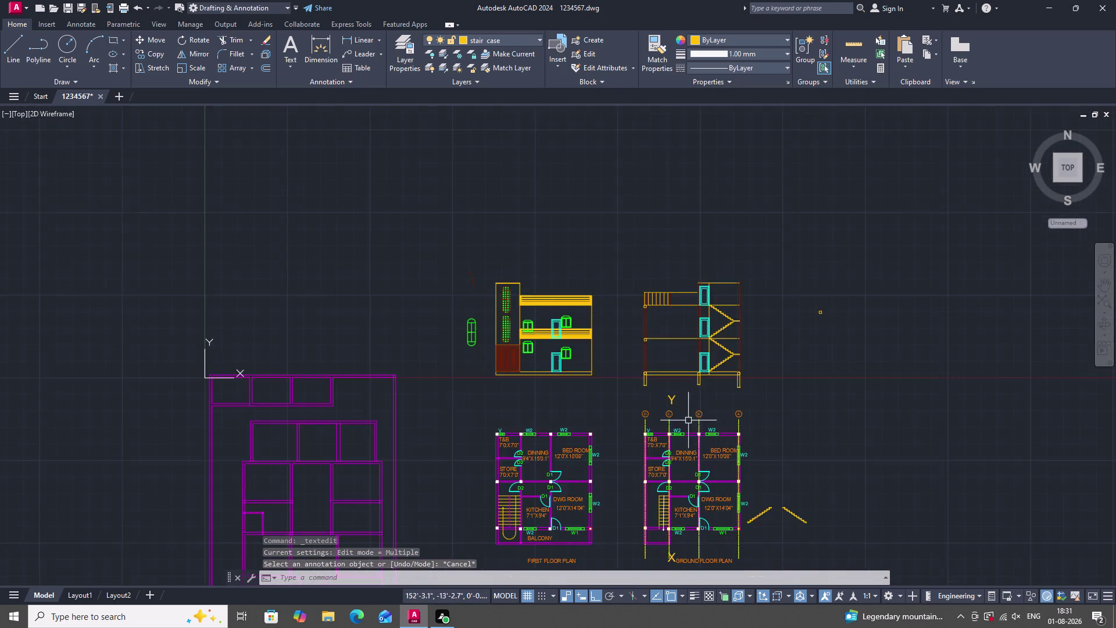
scroll(down, 3)
scroll(up, 3)
click(709, 522)
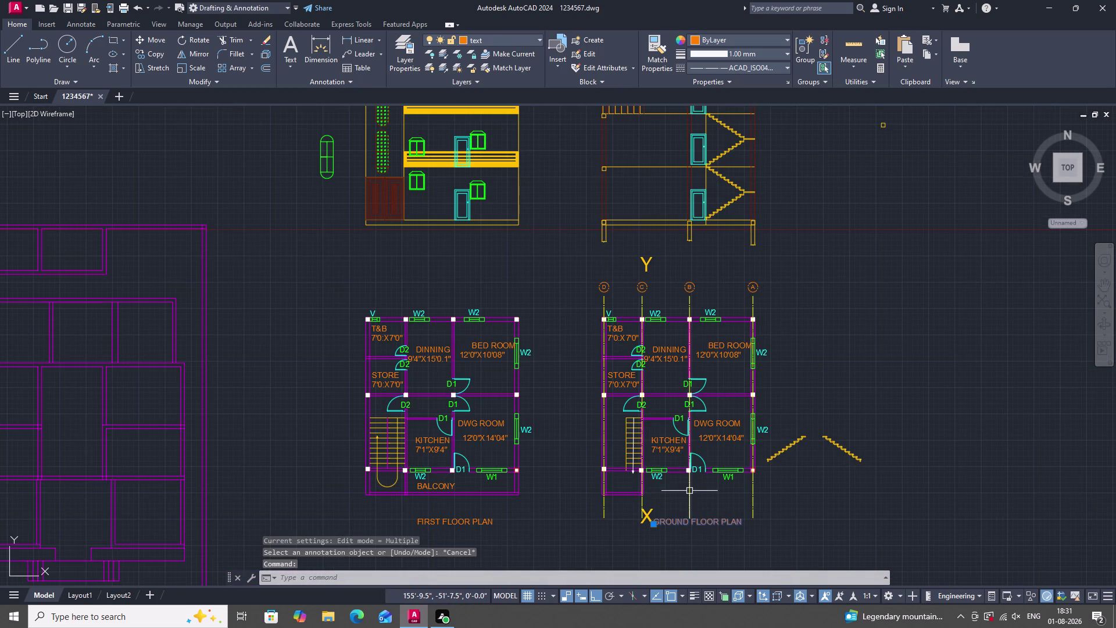
text(CO)
key(space)
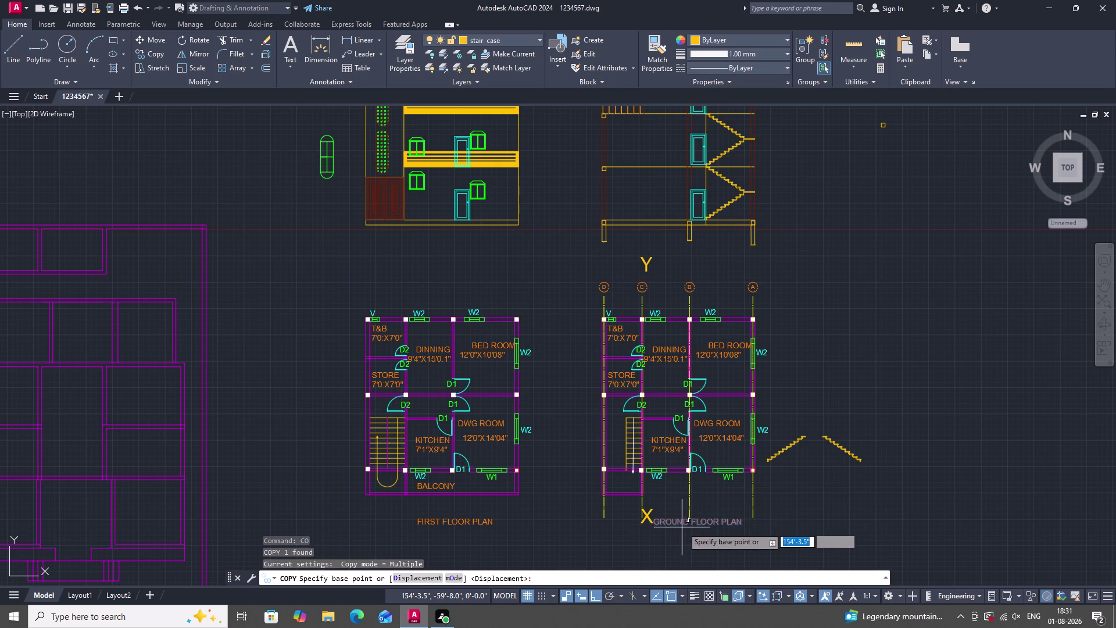
drag(683, 522, 691, 556)
click(712, 251)
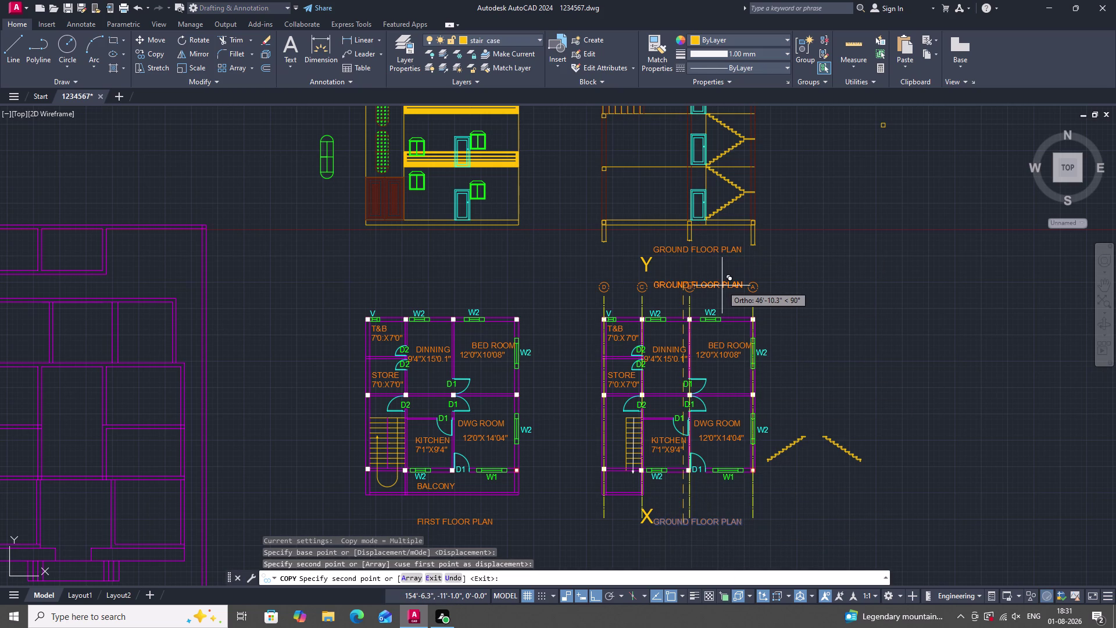
scroll(down, 3)
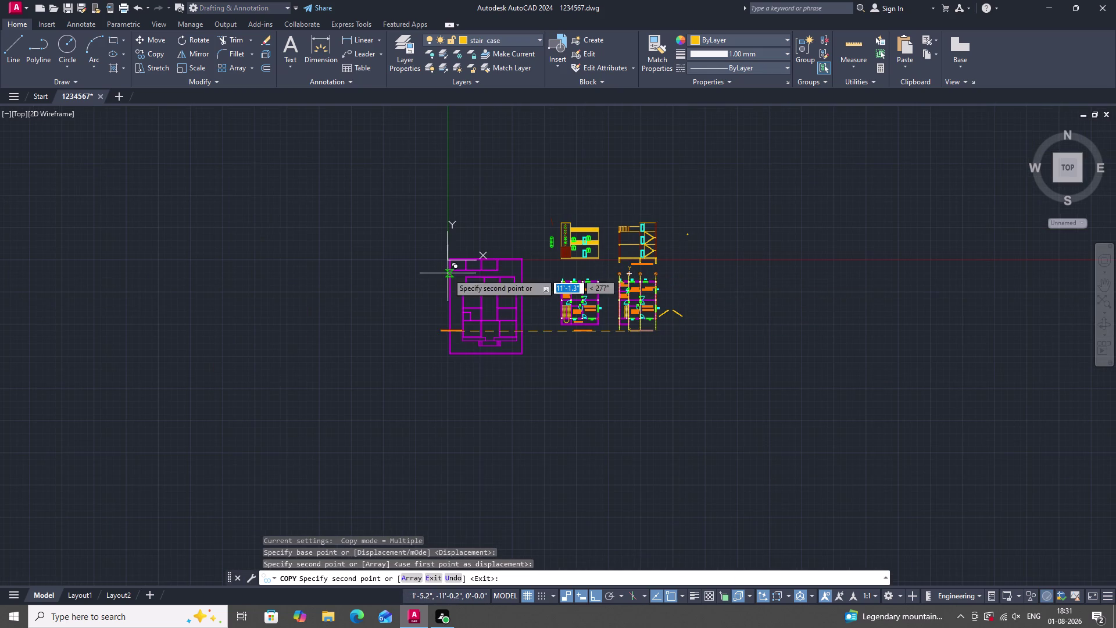
scroll(up, 3)
With Ortho off, place the title copy beneath the front elevation and begin editing it.
key(F8)
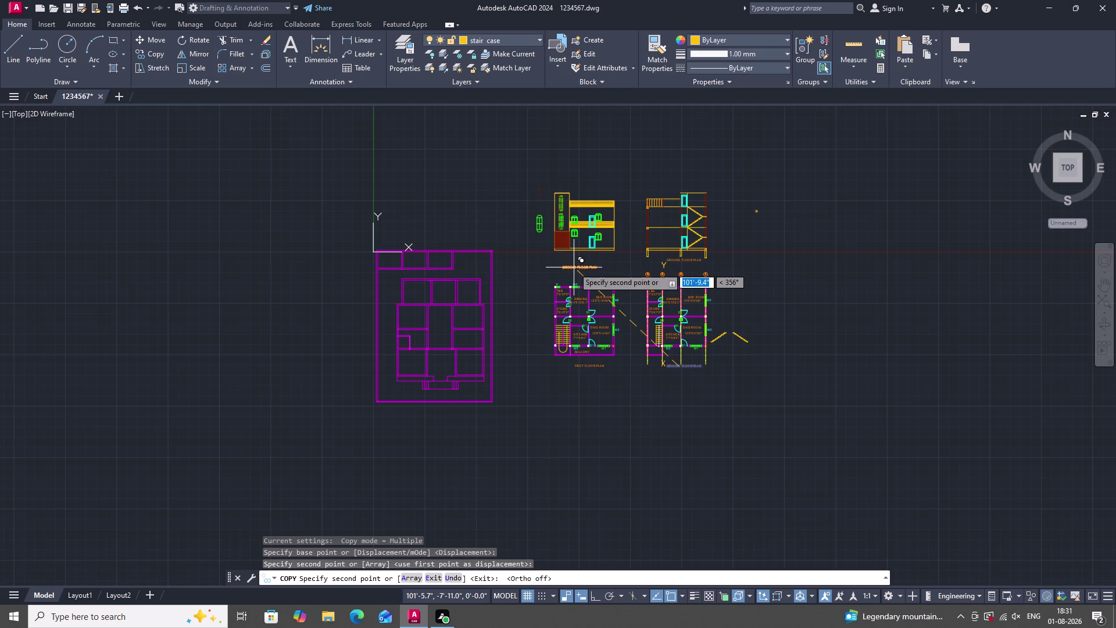
scroll(up, 3)
click(592, 265)
key(Escape)
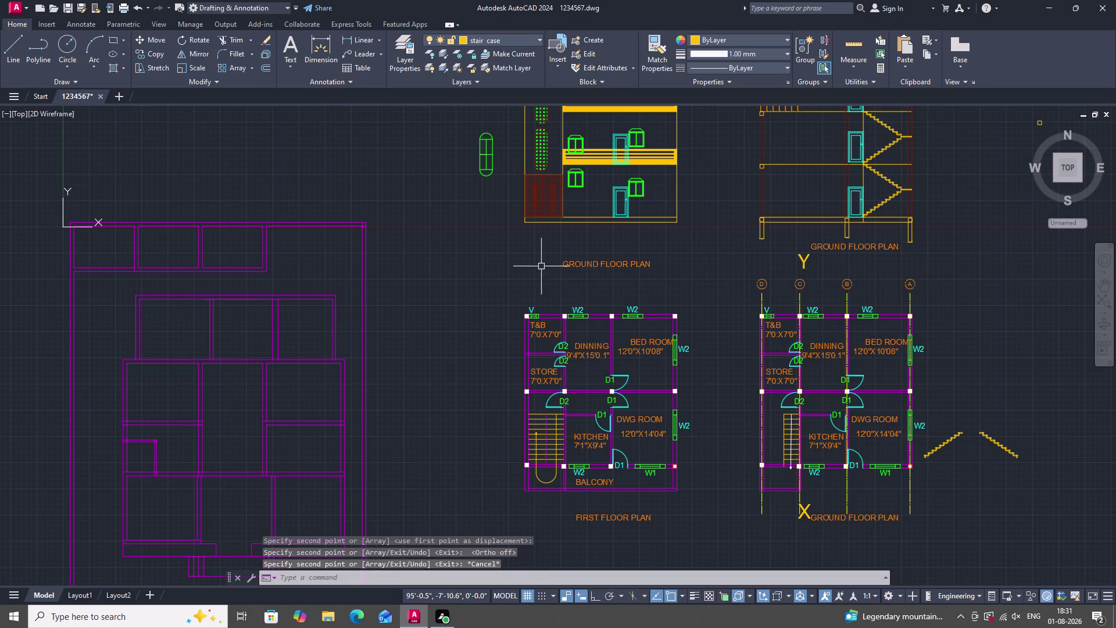
scroll(down, 3)
scroll(up, 3)
double_click(602, 268)
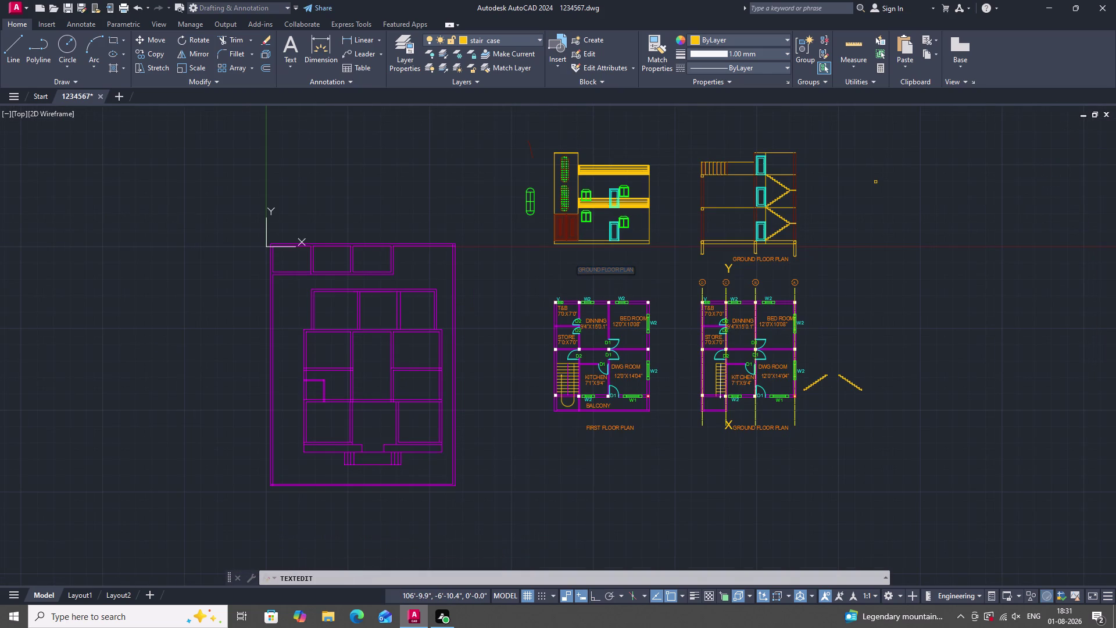
Retype the copied title under the elevation as FRONT ELEVATION.
key(f)
text(RONT)
key(space)
text(ELEV)
text(ATION)
key(Return)
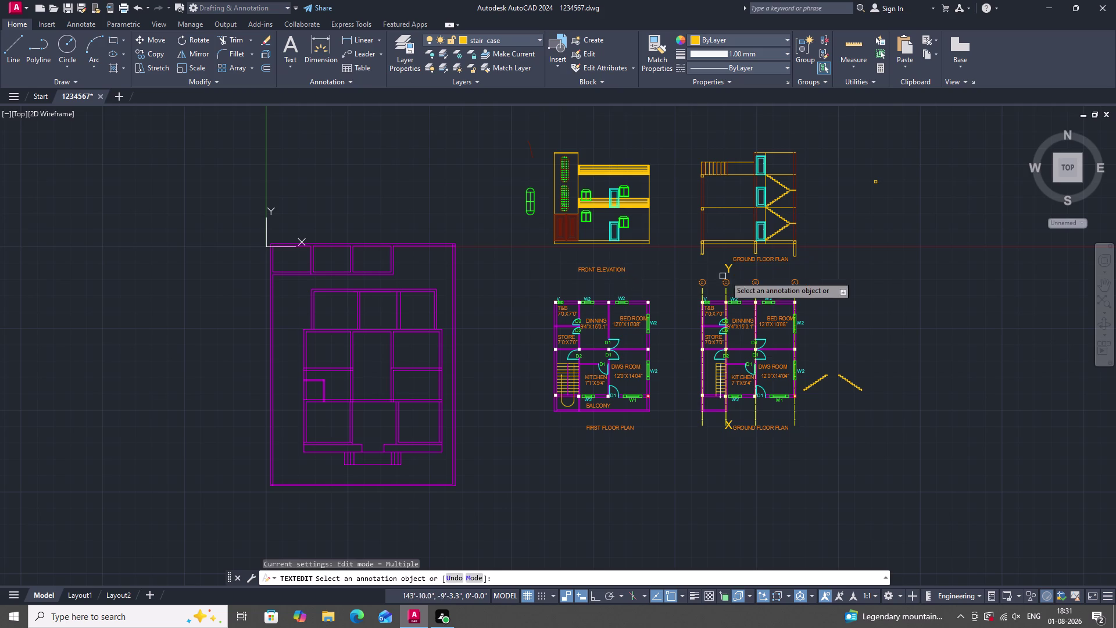
Change the wording of the title above the section to X-Y SECTION.
scroll(up, 3)
double_click(768, 242)
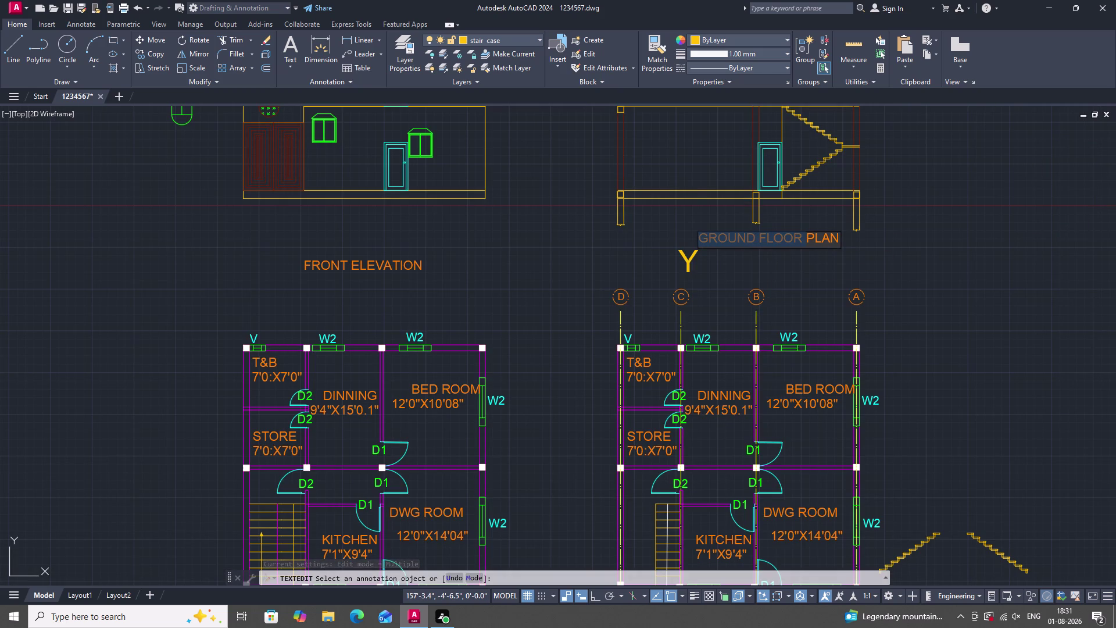
key(x)
key(minus)
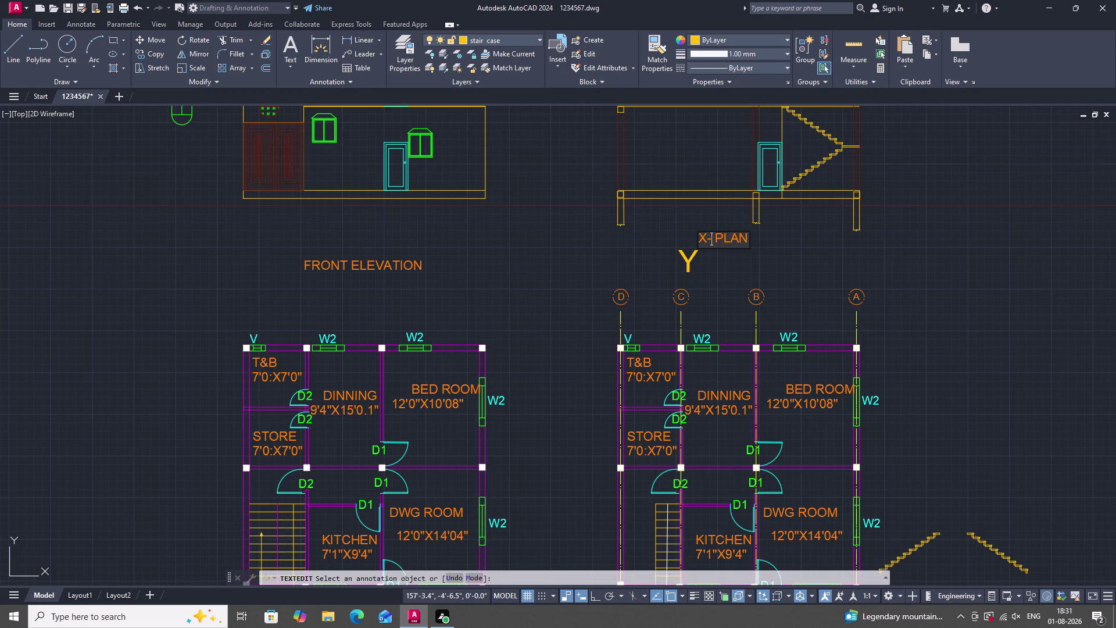
key(y)
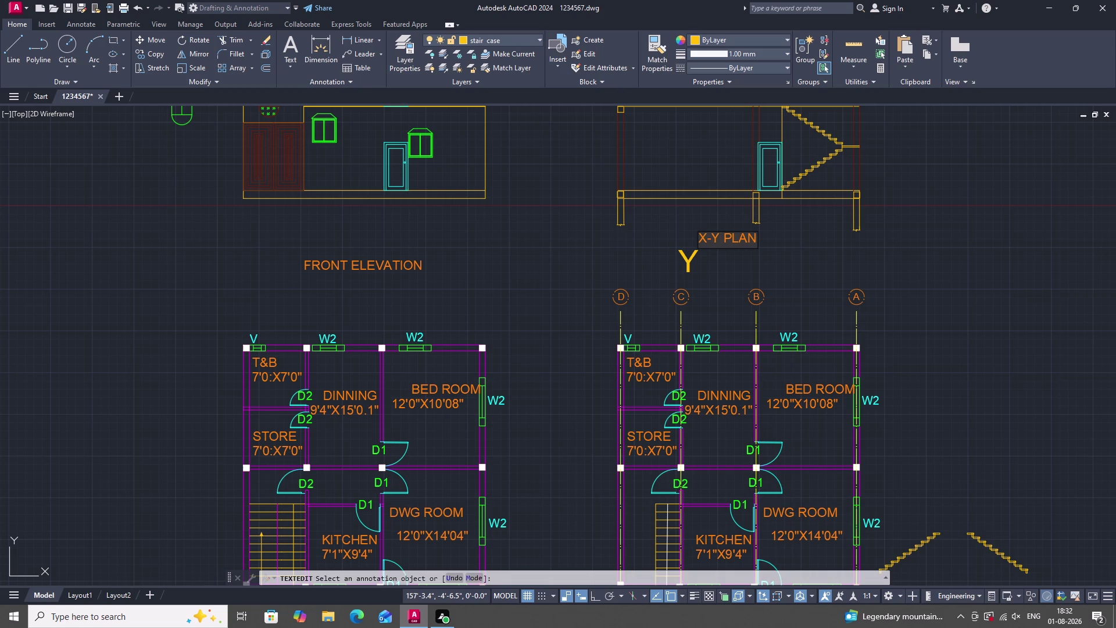
key(space)
text(SECT)
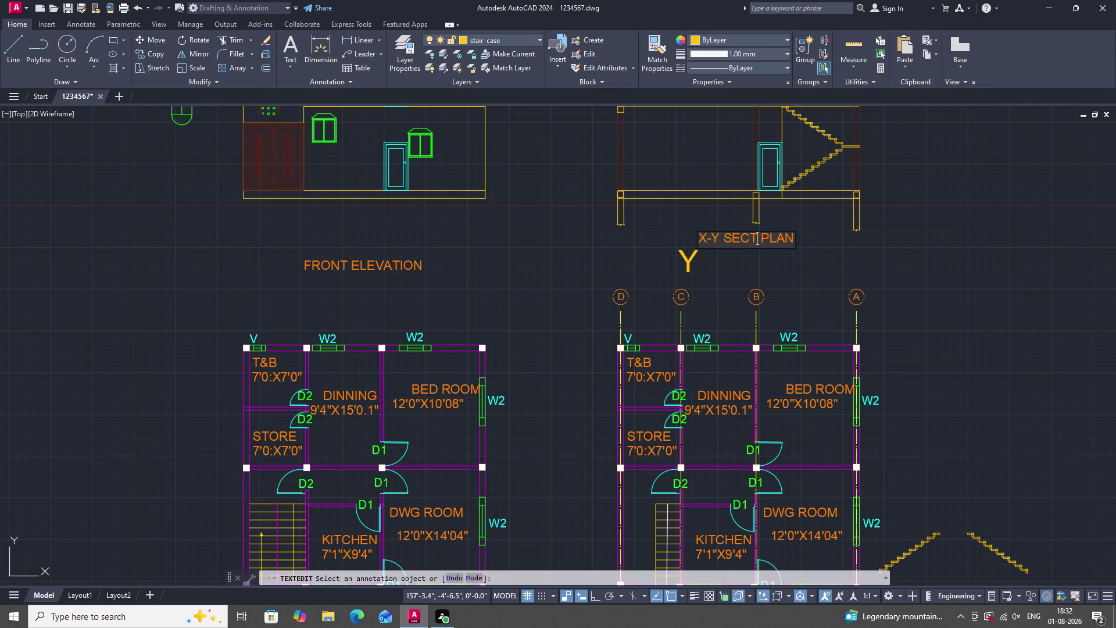
text(ION)
Delete the leftover word PLAN from the section title and end text editing.
click(817, 236)
key(BackSpace)
key(BackSpace)
key(BackSpace)
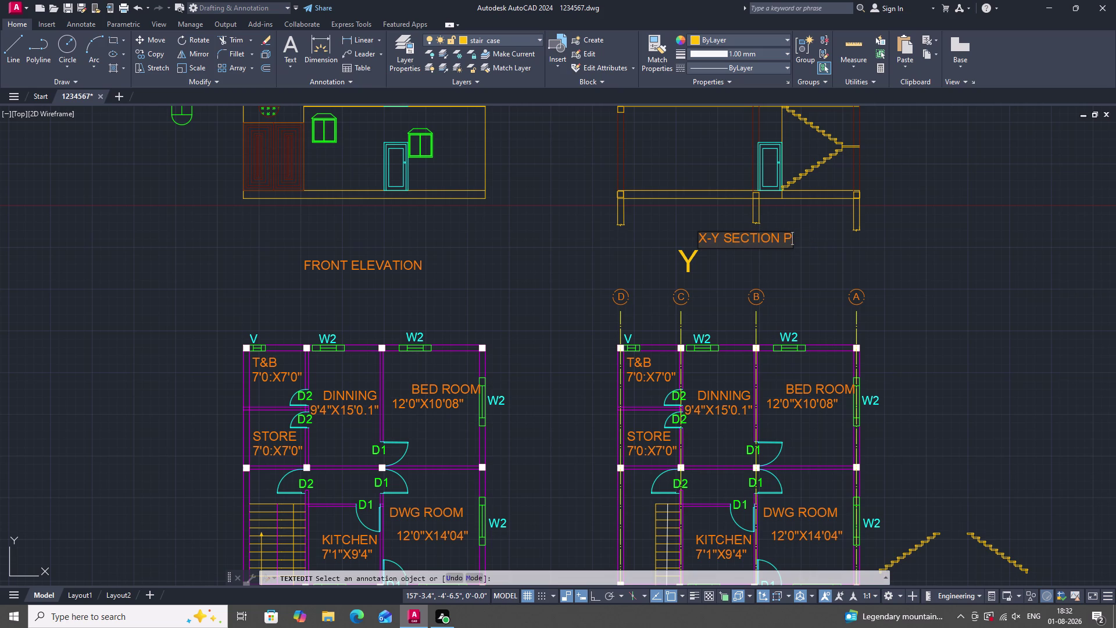
key(BackSpace)
click(812, 239)
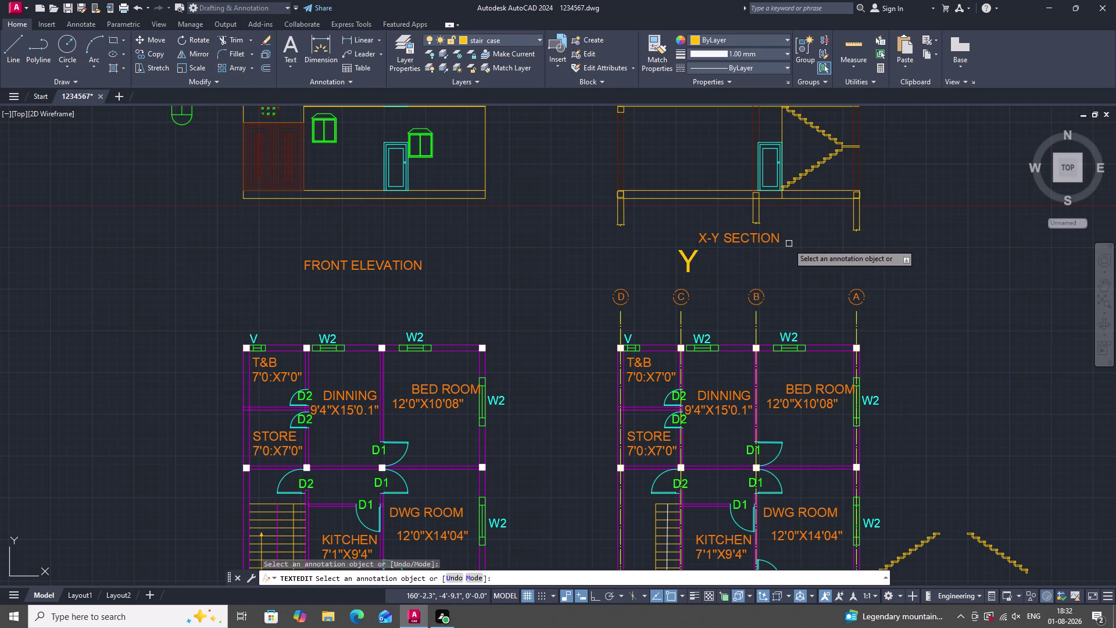
key(Escape)
scroll(down, 3)
scroll(down, 3)
scroll(up, 3)
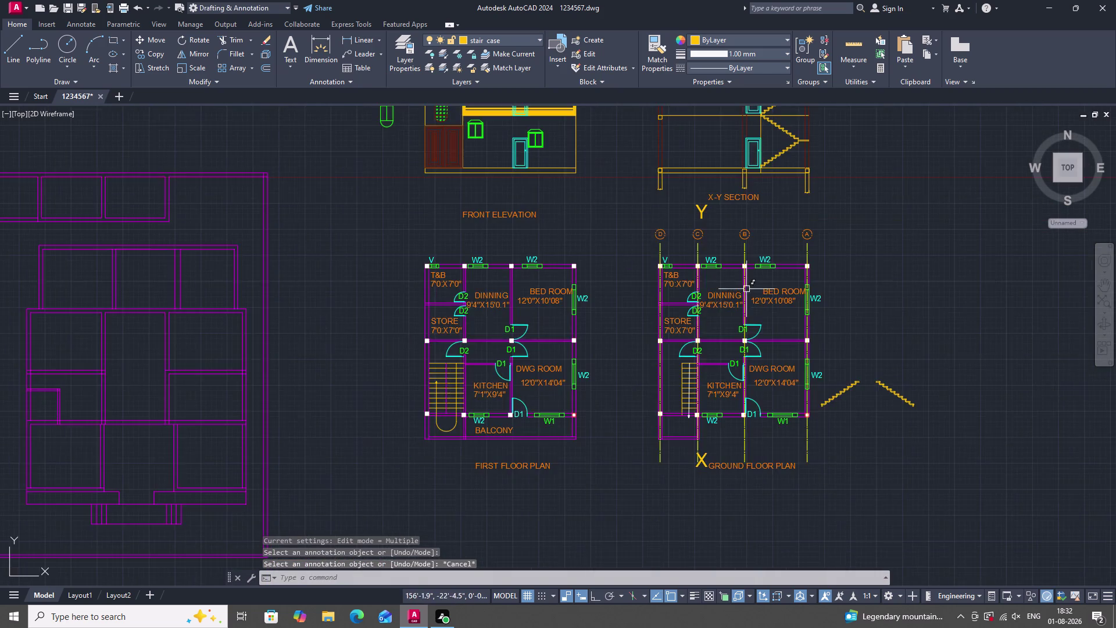
Delete the loose stair zigzag polylines.
scroll(down, 3)
scroll(up, 3)
scroll(up, 3)
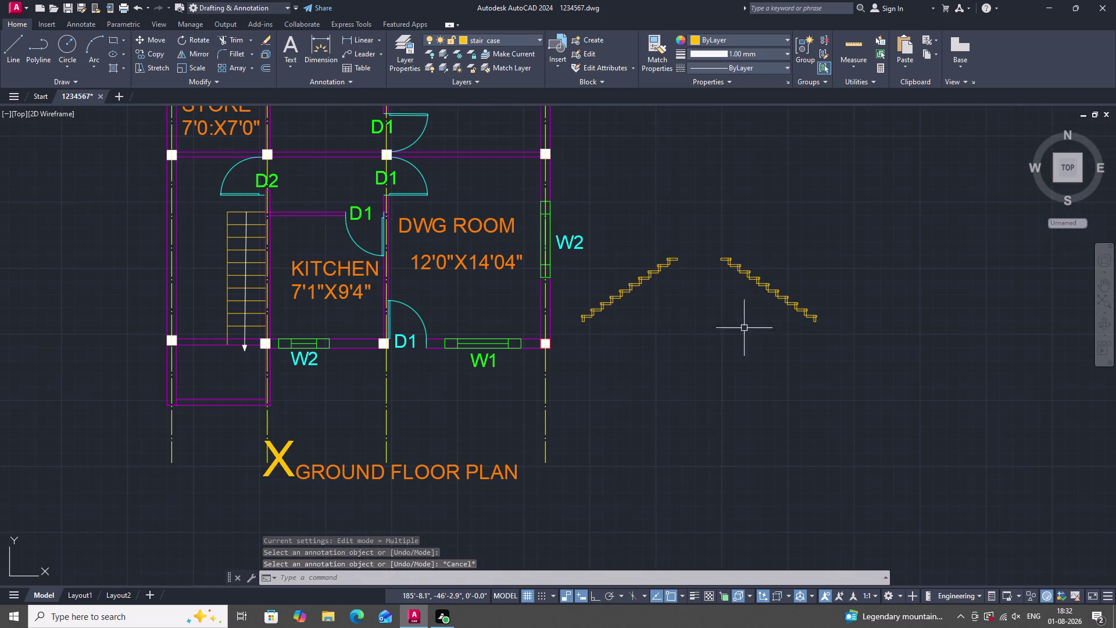
click(625, 231)
click(821, 361)
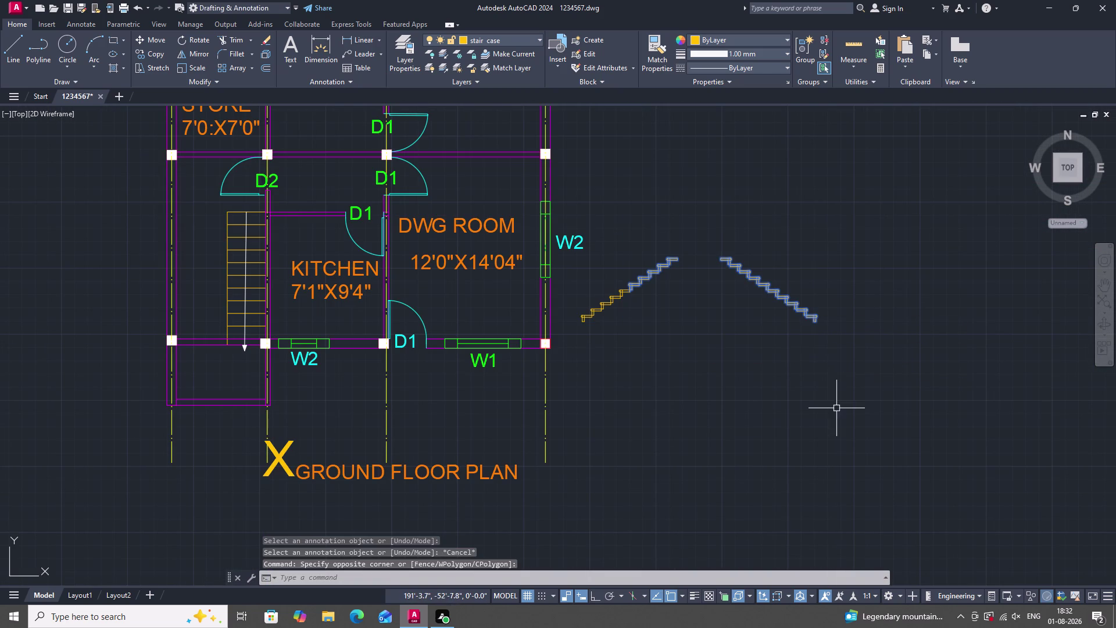
key(Delete)
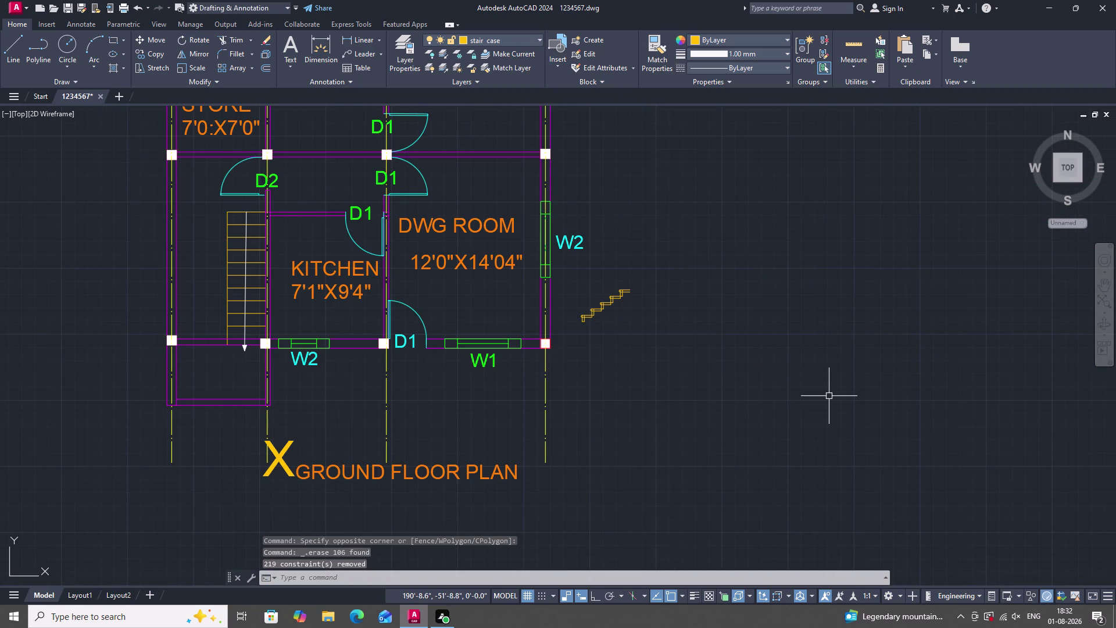
key(Delete)
click(567, 267)
drag(567, 268, 585, 282)
click(670, 344)
key(Delete)
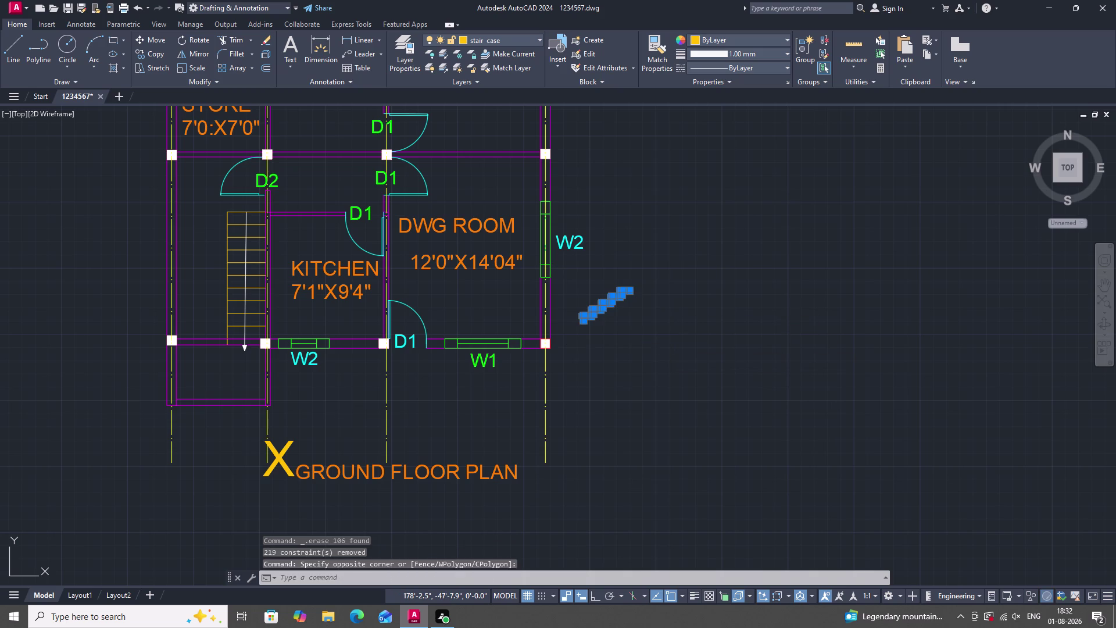
key(Delete)
Erase the stray point at the upper right.
scroll(down, 3)
scroll(up, 3)
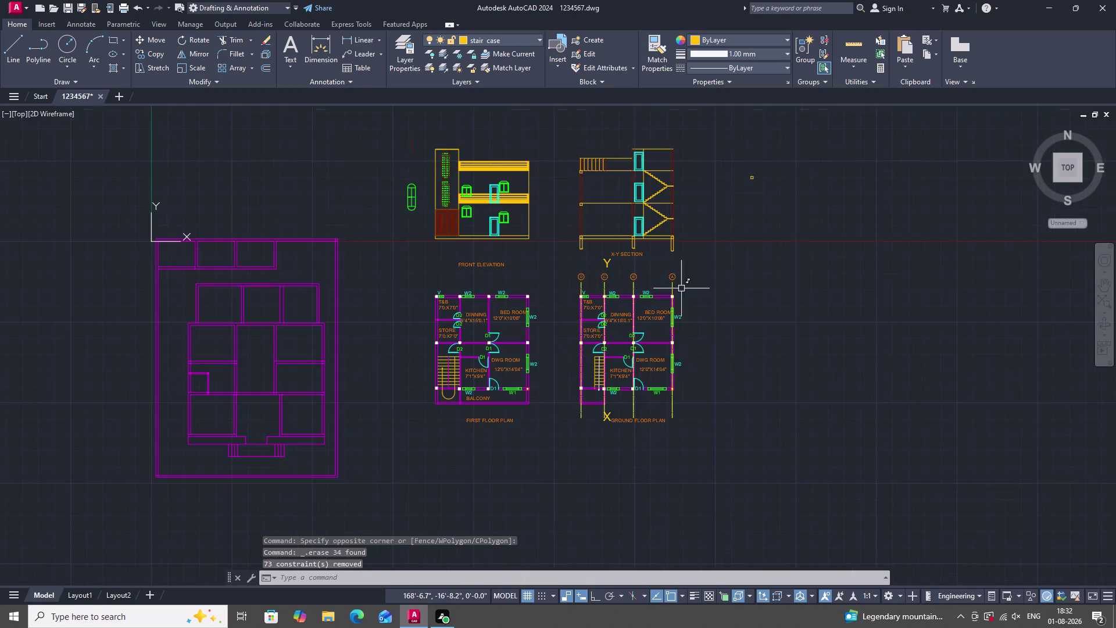
scroll(down, 3)
scroll(up, 3)
drag(732, 247, 700, 227)
click(660, 169)
right_click(713, 169)
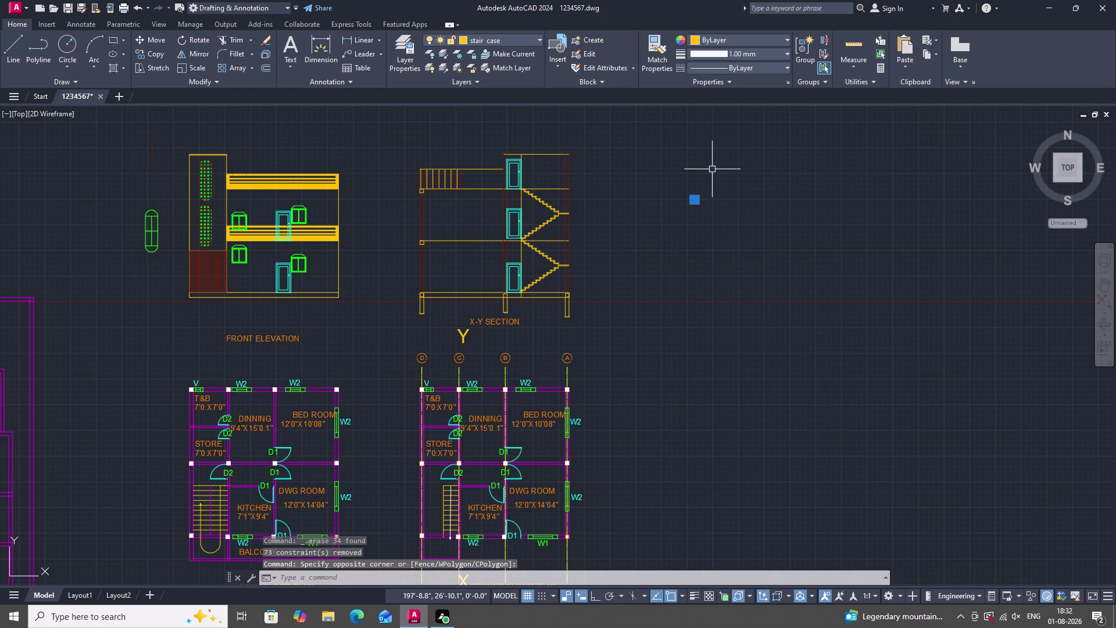
click(750, 255)
Erase the green element to the left of the front elevation.
scroll(down, 3)
scroll(up, 3)
scroll(down, 3)
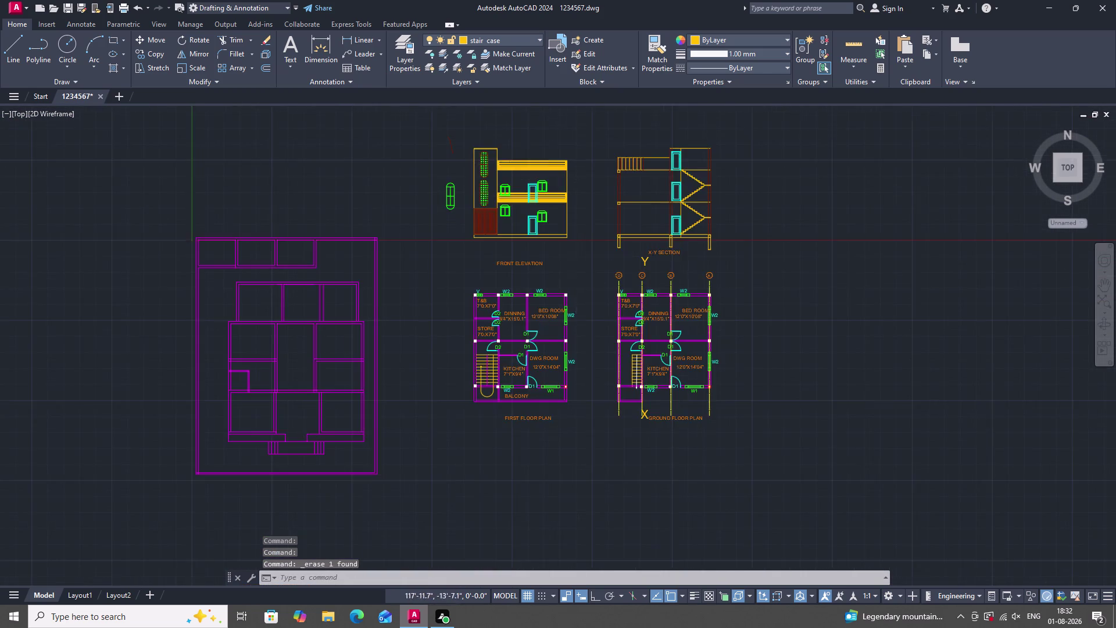
scroll(up, 3)
scroll(up, 3)
scroll(down, 3)
scroll(up, 3)
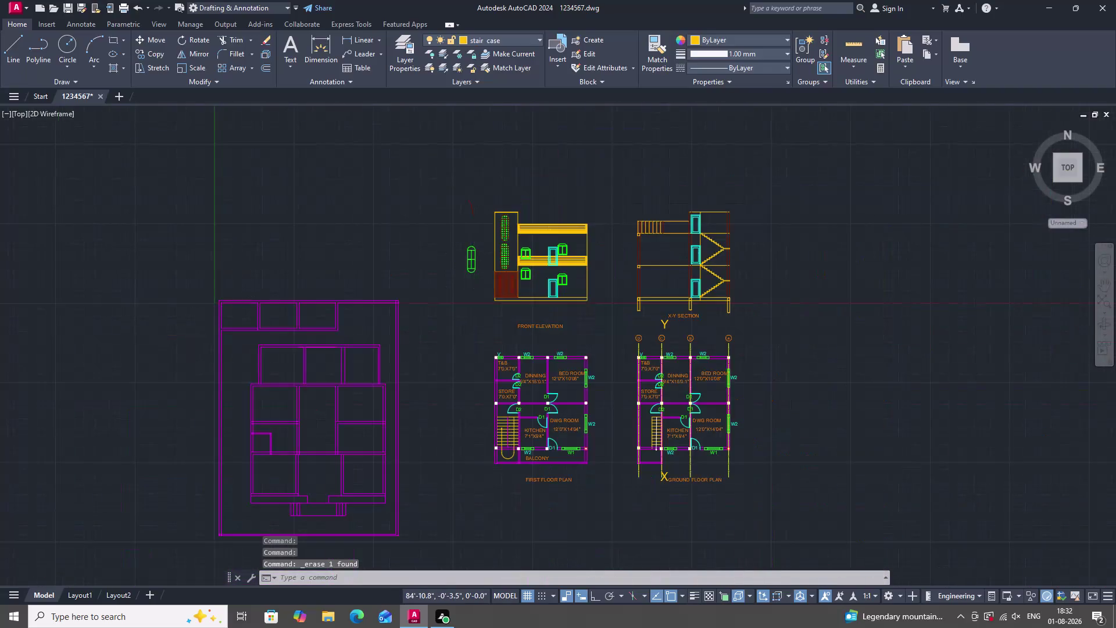
scroll(up, 3)
drag(478, 236, 471, 217)
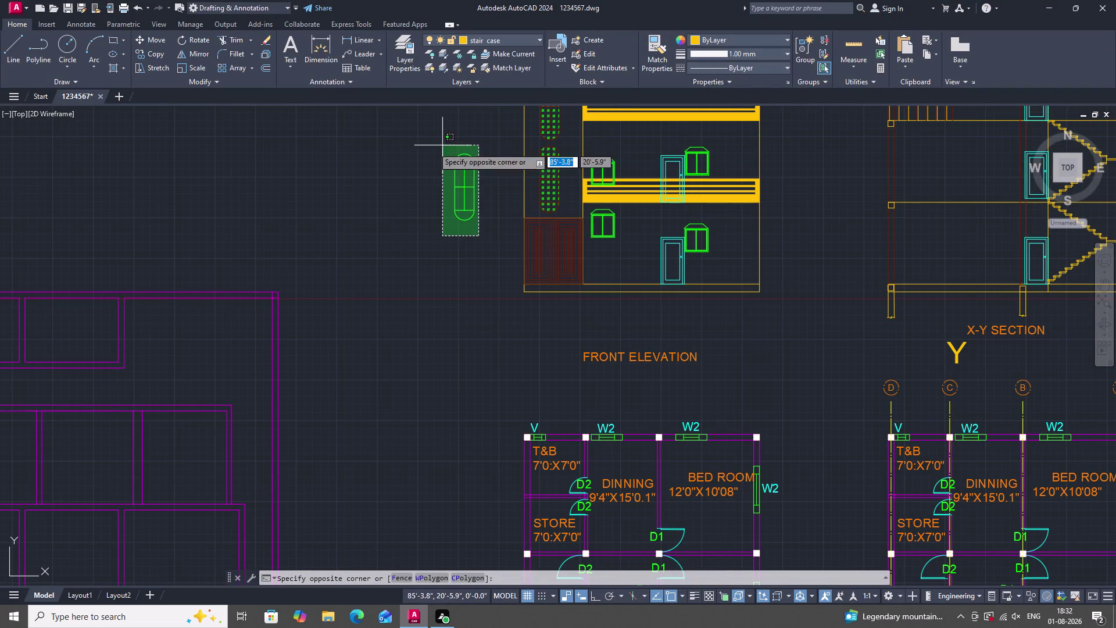
click(408, 151)
scroll(down, 3)
scroll(up, 3)
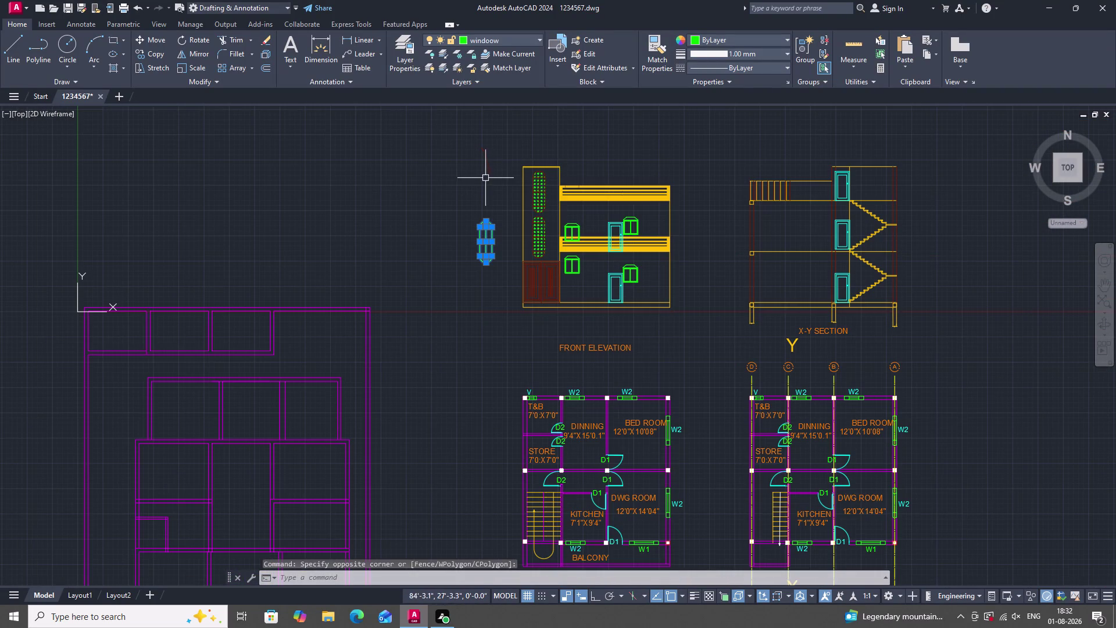
right_click(484, 178)
click(513, 246)
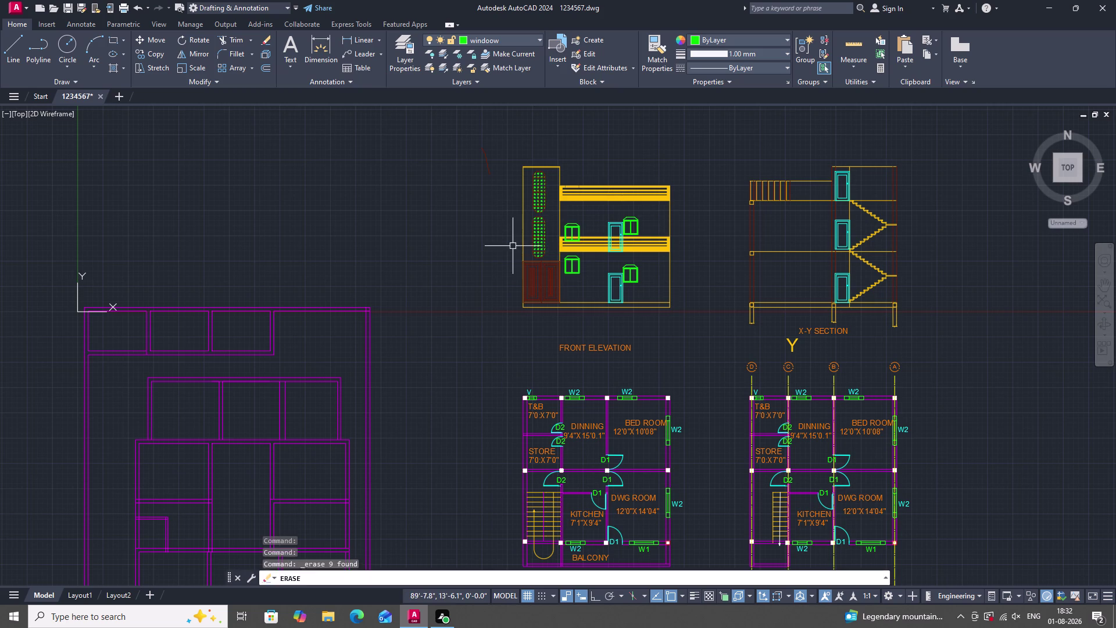
Erase the small leftover objects above-left of the elevation.
click(485, 150)
right_click(425, 139)
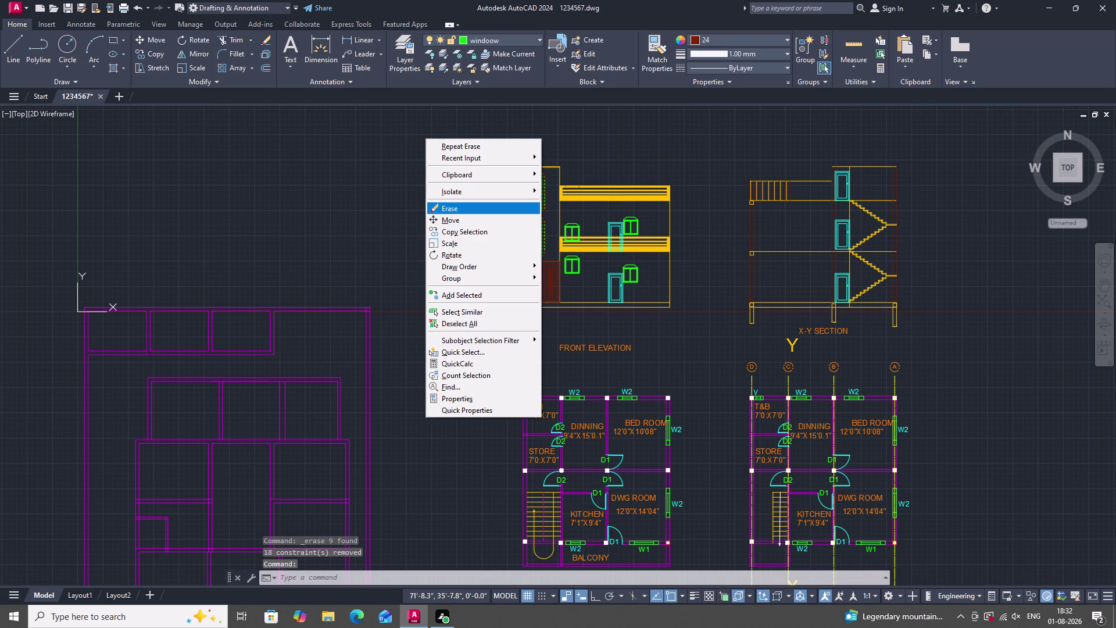
click(461, 209)
click(491, 164)
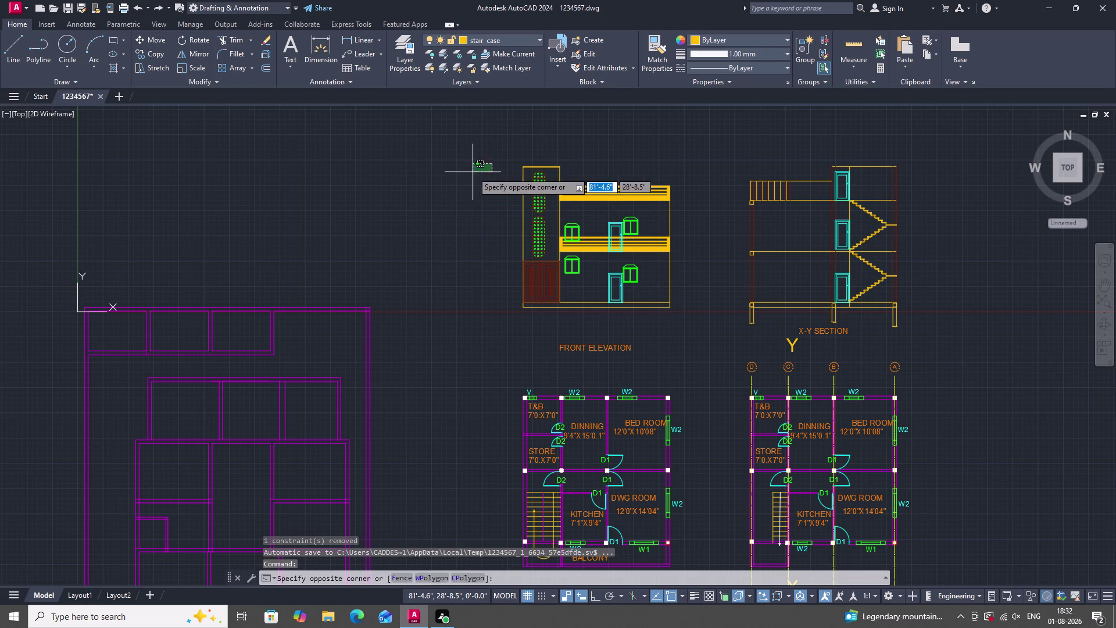
click(473, 172)
right_click(442, 164)
double_click(460, 231)
scroll(down, 3)
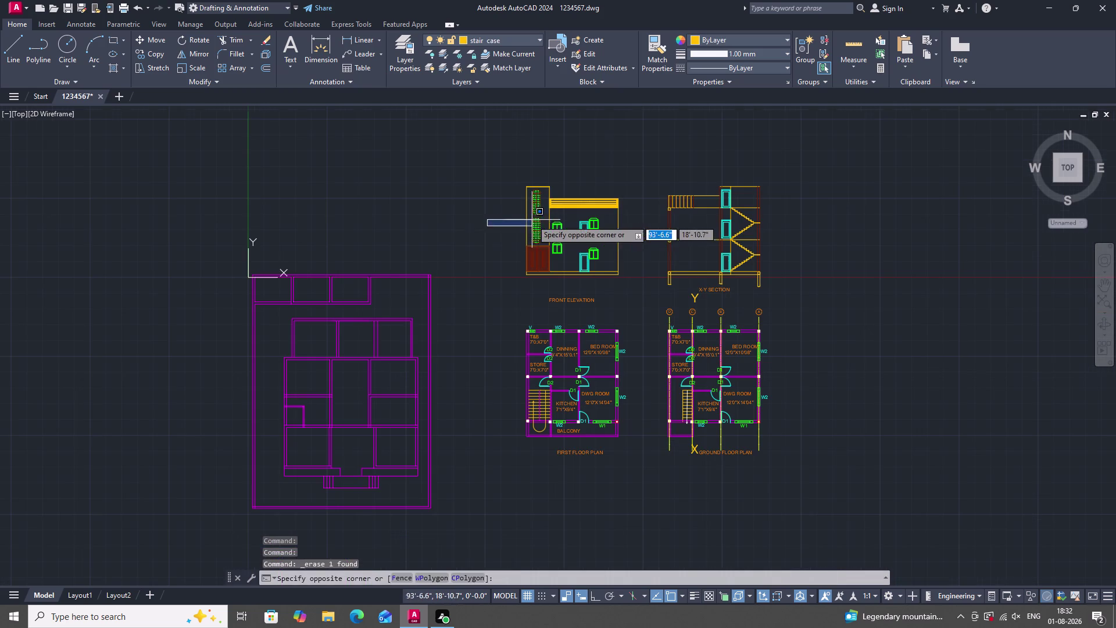
click(480, 225)
scroll(down, 3)
scroll(up, 3)
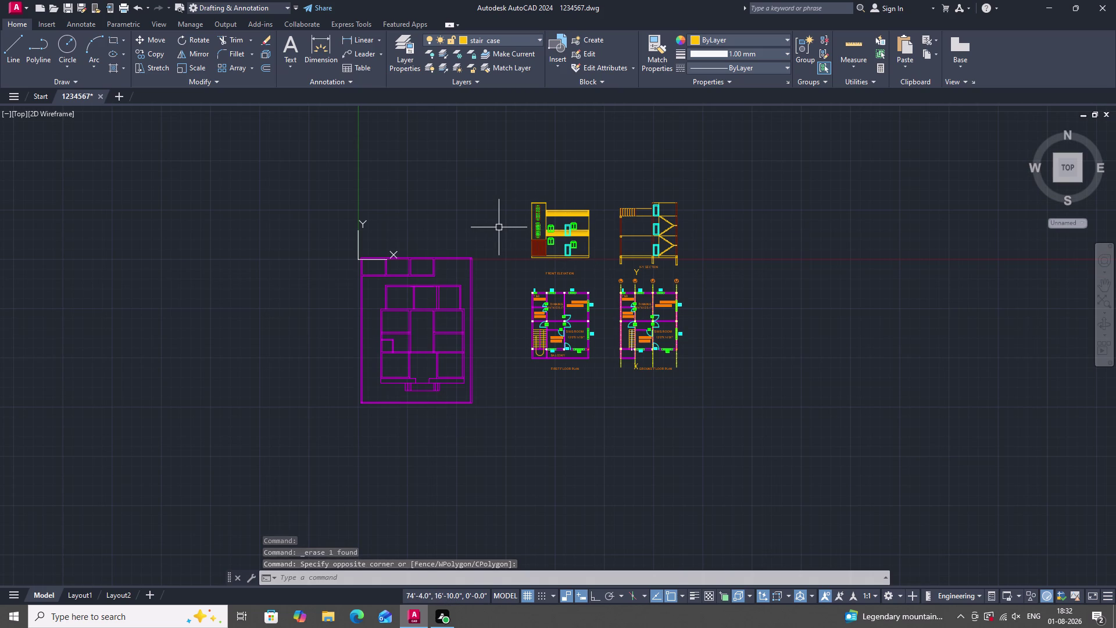
Save the drawing with Ctrl+S.
key(ctrl+s)
key(ctrl+s)
key(ctrl+s)
key(ctrl+s)
key(ctrl+s)
key(ctrl+s)
key(ctrl+s)
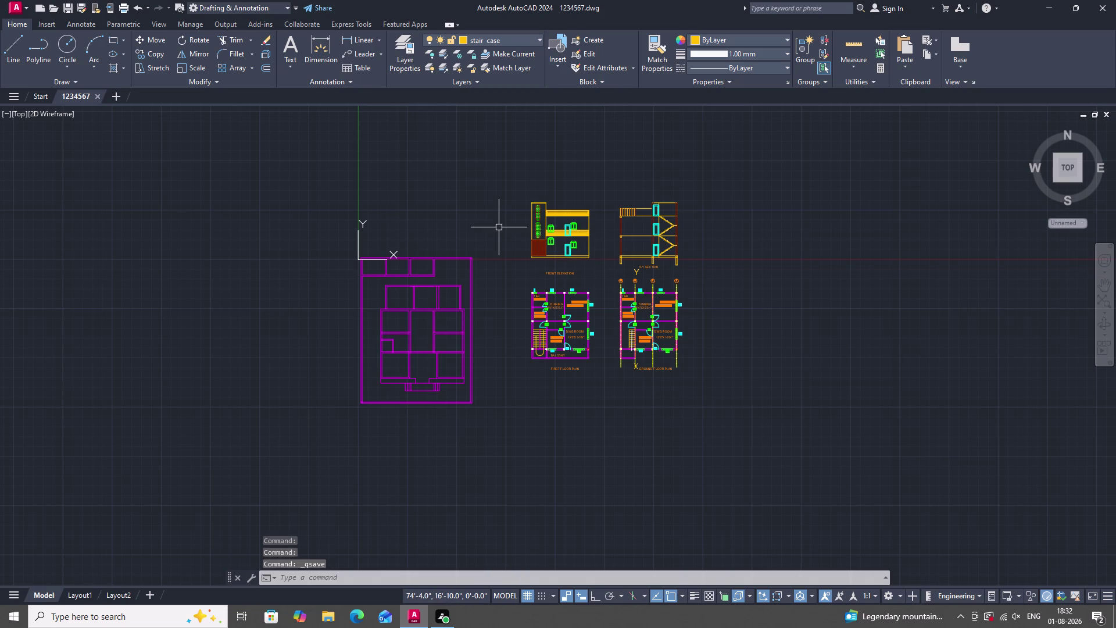